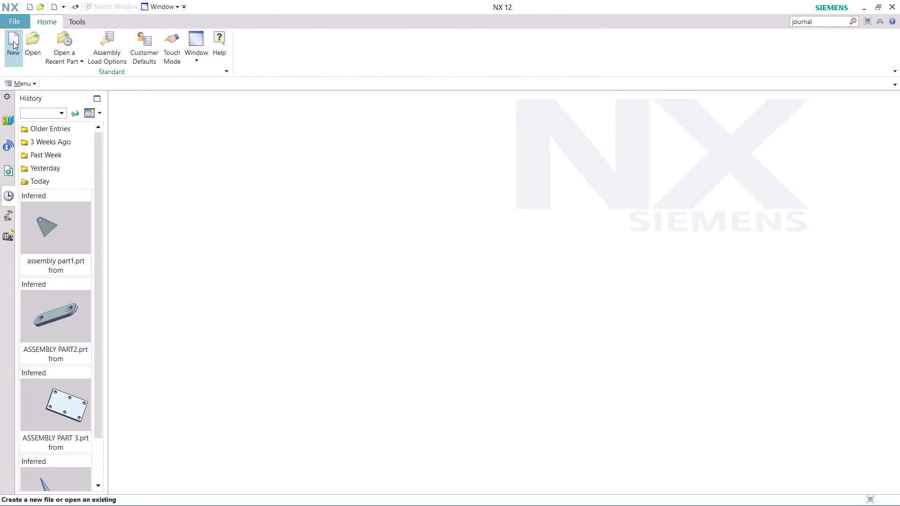
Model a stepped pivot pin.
Search Command Finder for 'journal', choose Record Journal and acknowledge the replay warning.
click(822, 19)
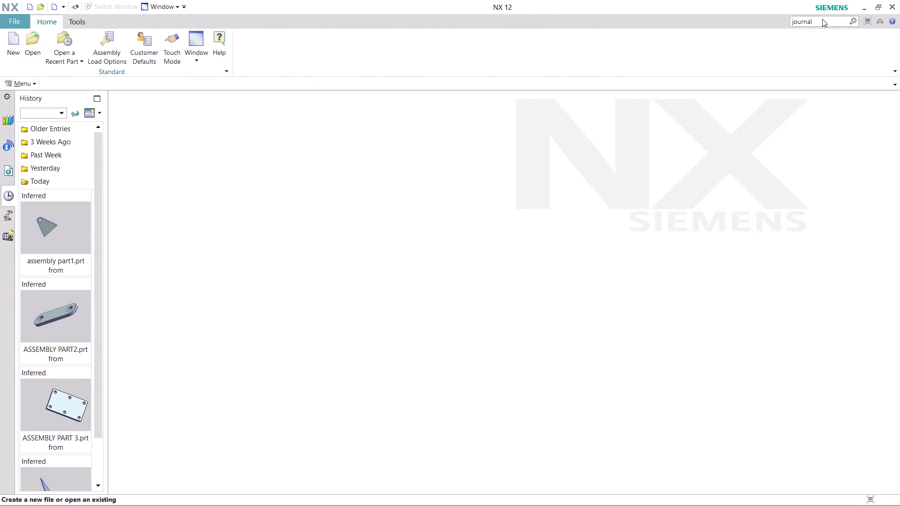
key(Return)
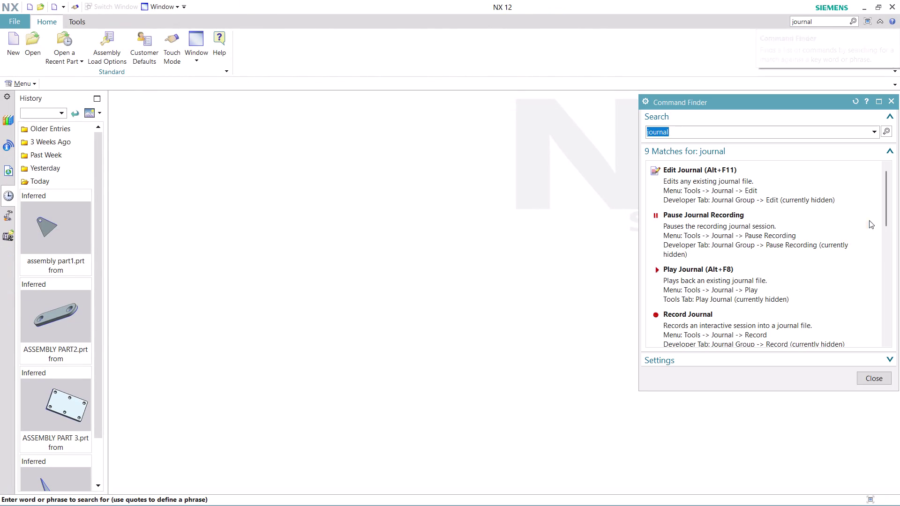
scroll(down, 3)
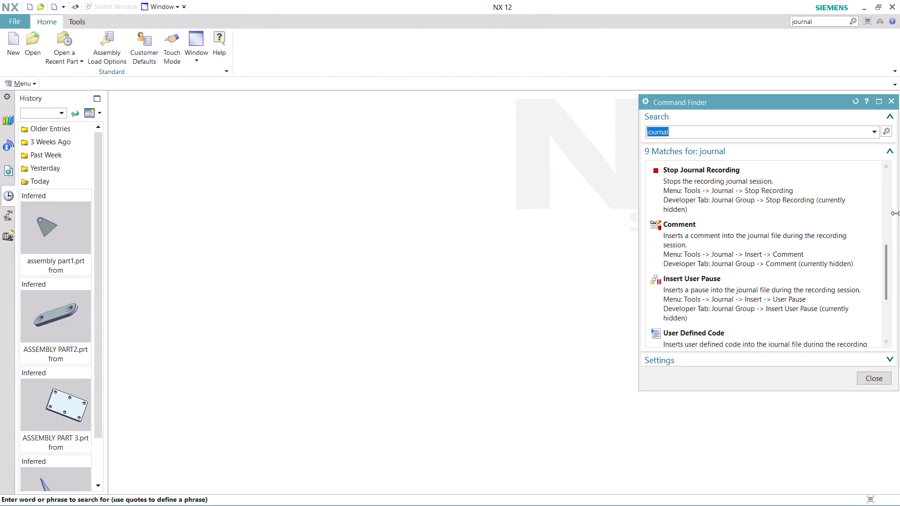
scroll(up, 3)
click(774, 200)
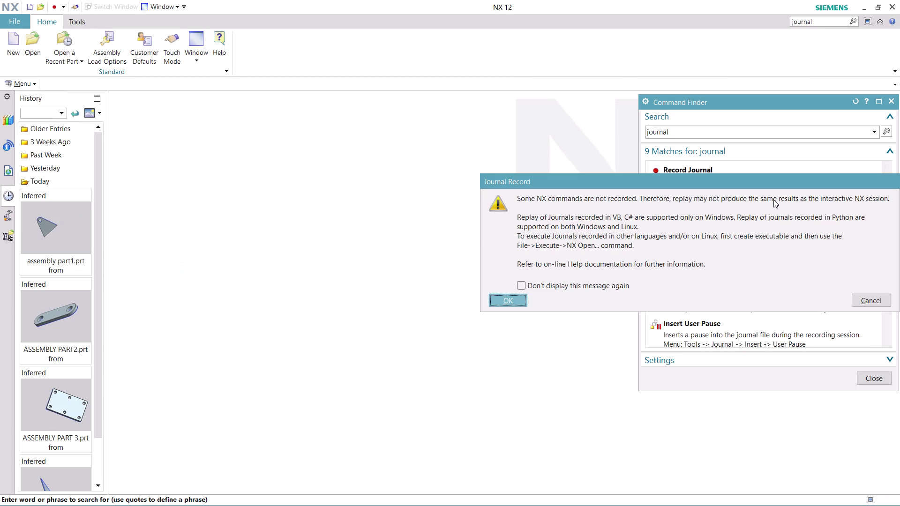
click(520, 297)
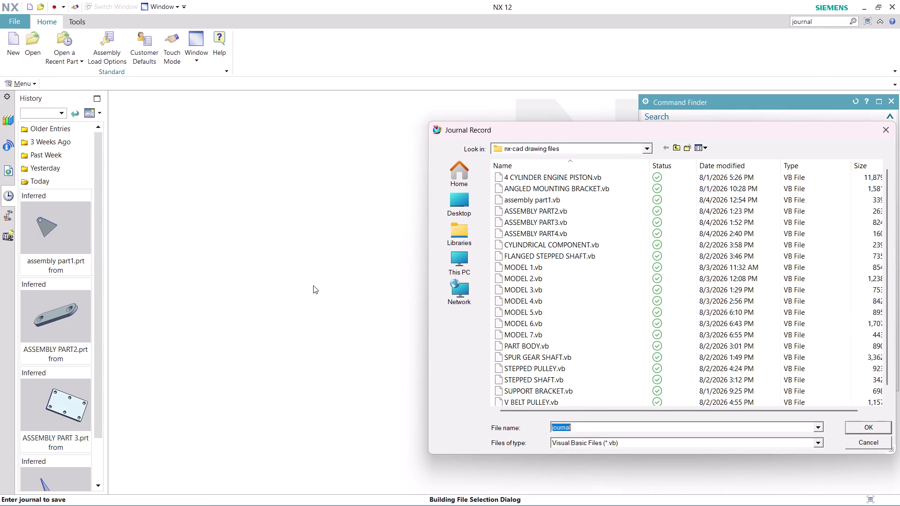
Name the journal ASSEMBLY PART 5, begin recording and dismiss Command Finder.
text(ASS)
text(E)
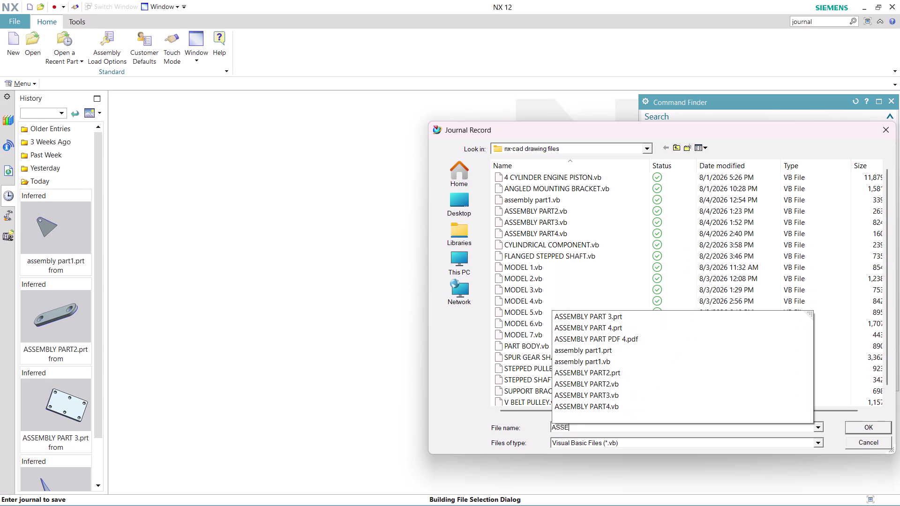
text(MBLY)
key(space)
text(PART)
key(space)
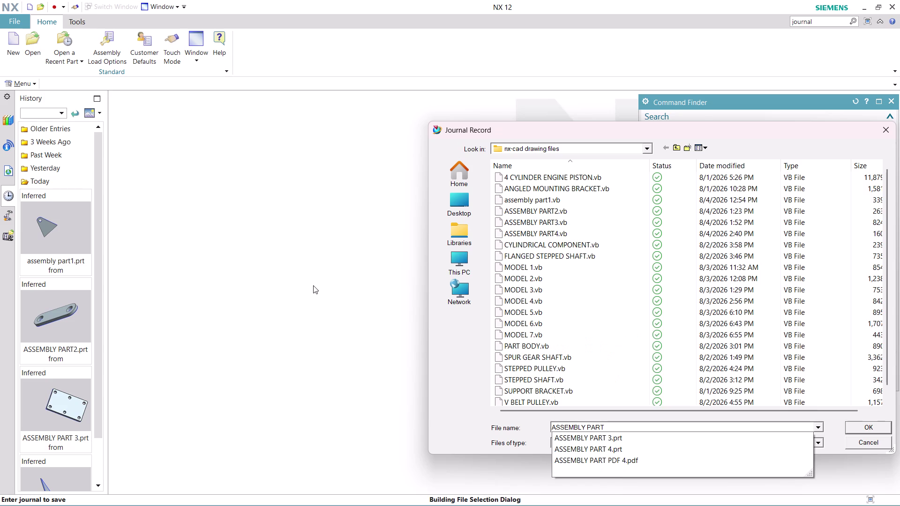
key(5)
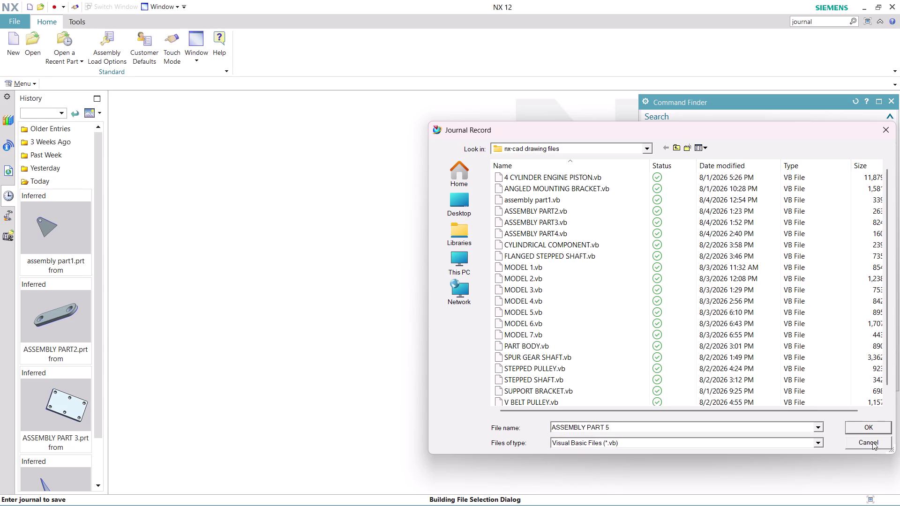
click(869, 428)
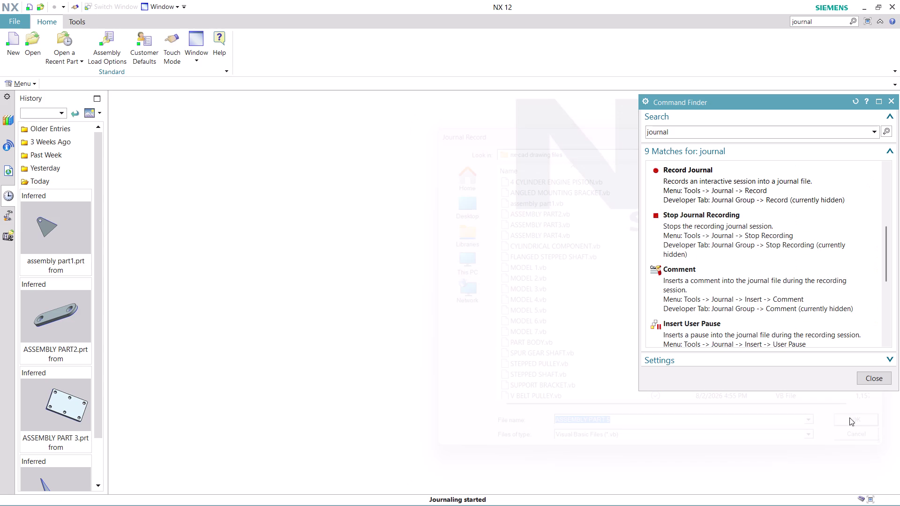
click(876, 375)
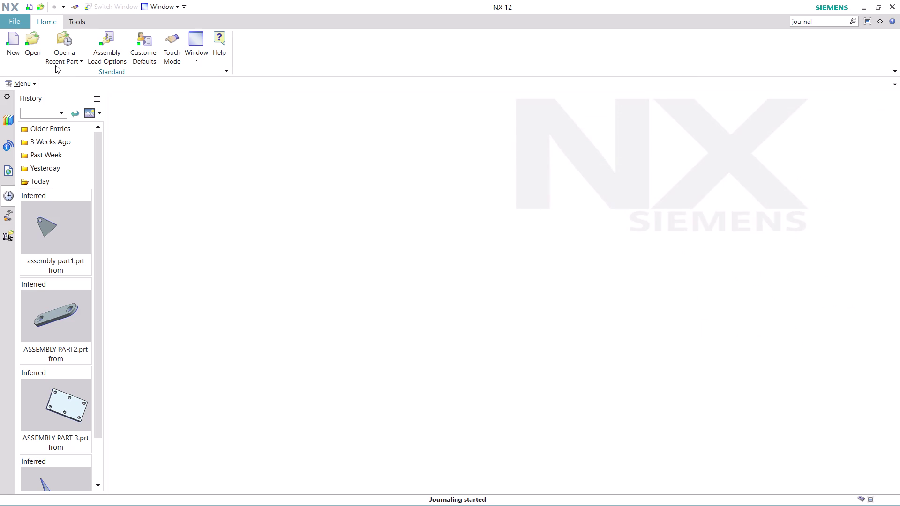
Create a Model-template part and place a sketch on the XY datum plane, origin 0,0,0.
click(6, 52)
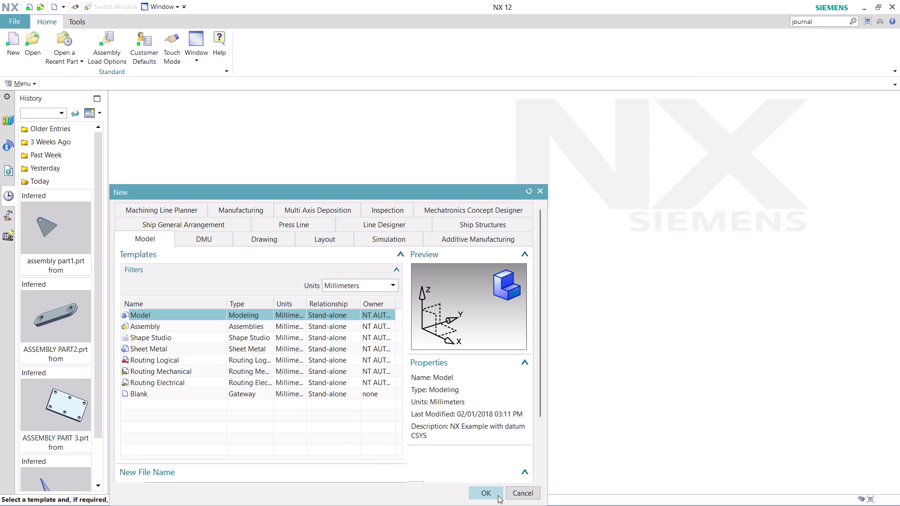
click(491, 494)
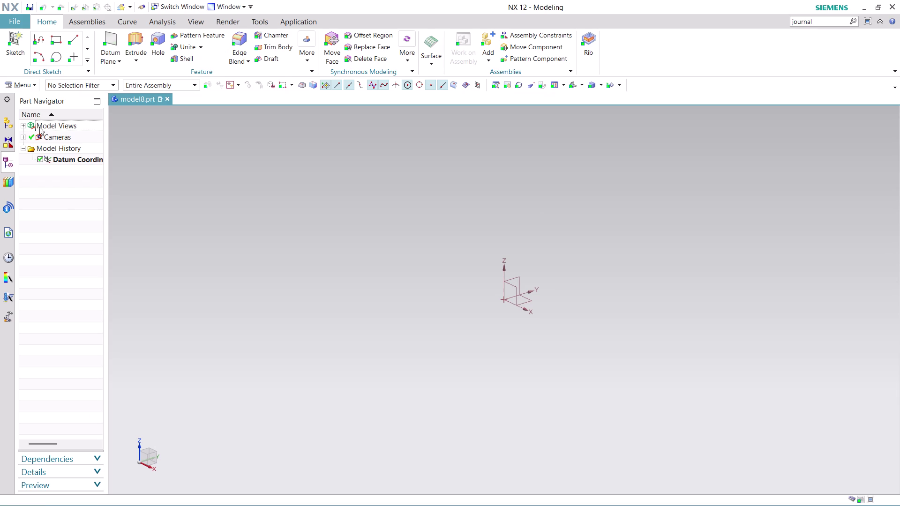
click(22, 82)
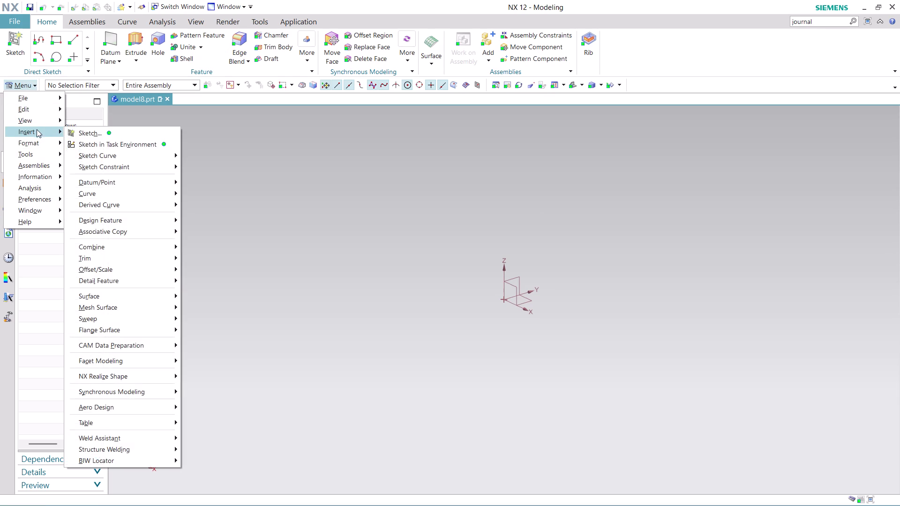
click(111, 145)
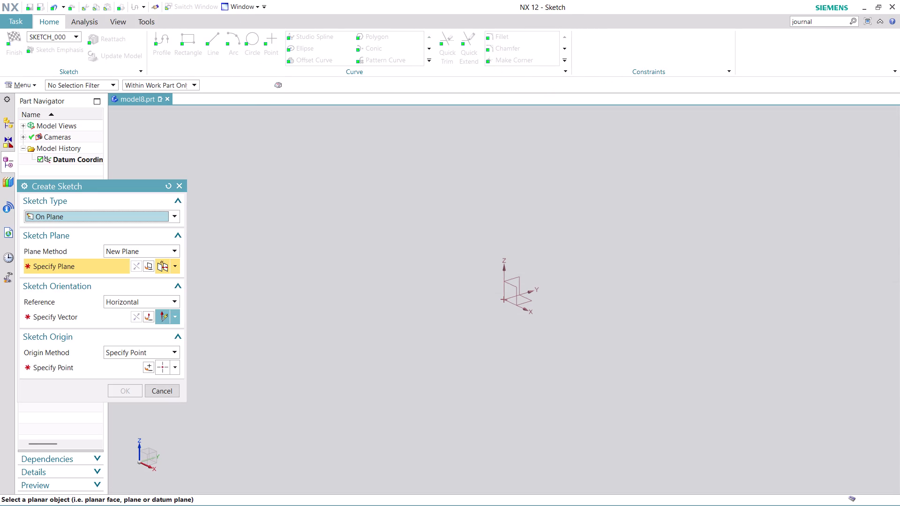
click(530, 300)
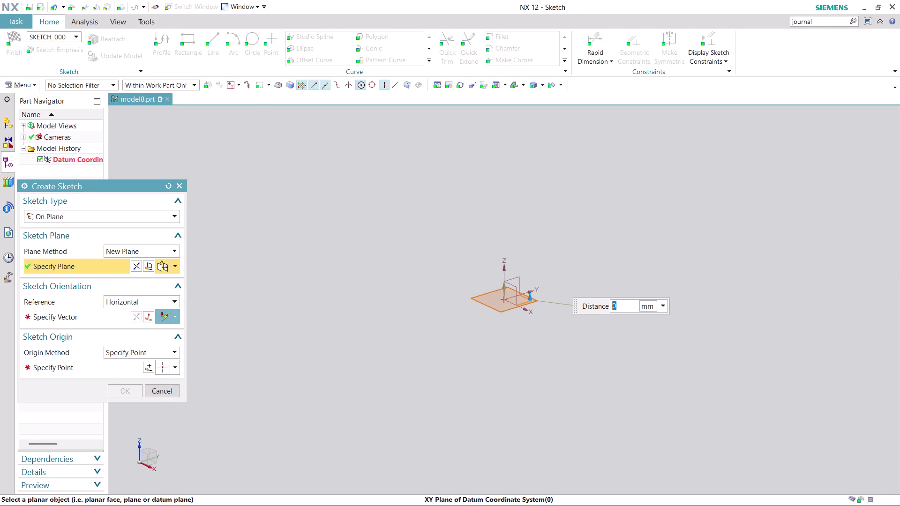
click(59, 316)
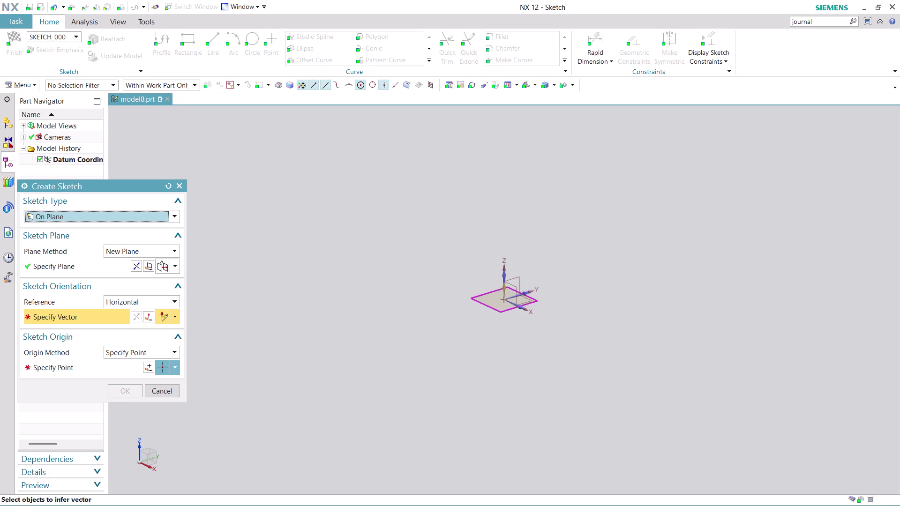
click(525, 293)
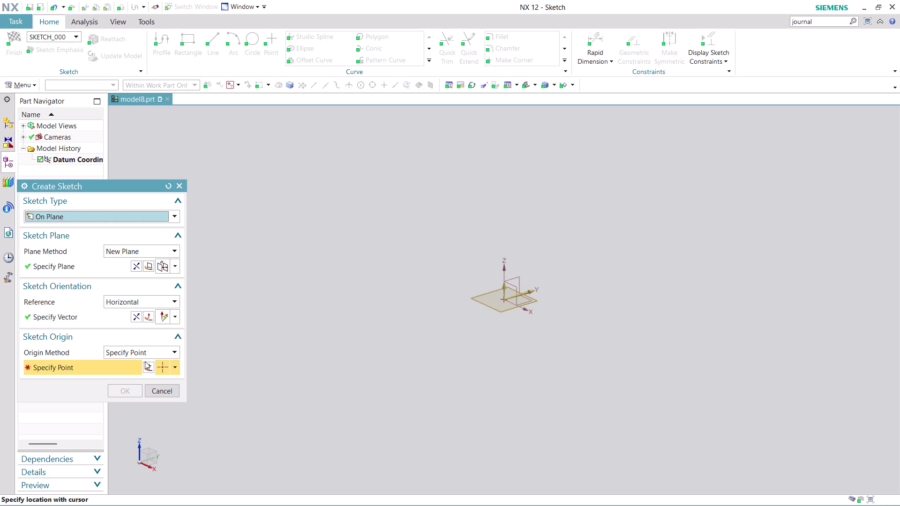
click(148, 366)
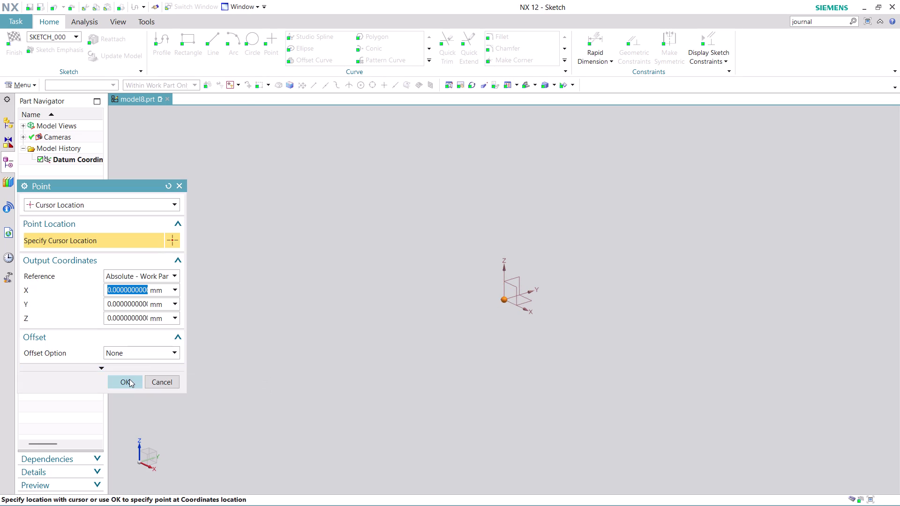
click(130, 380)
click(132, 391)
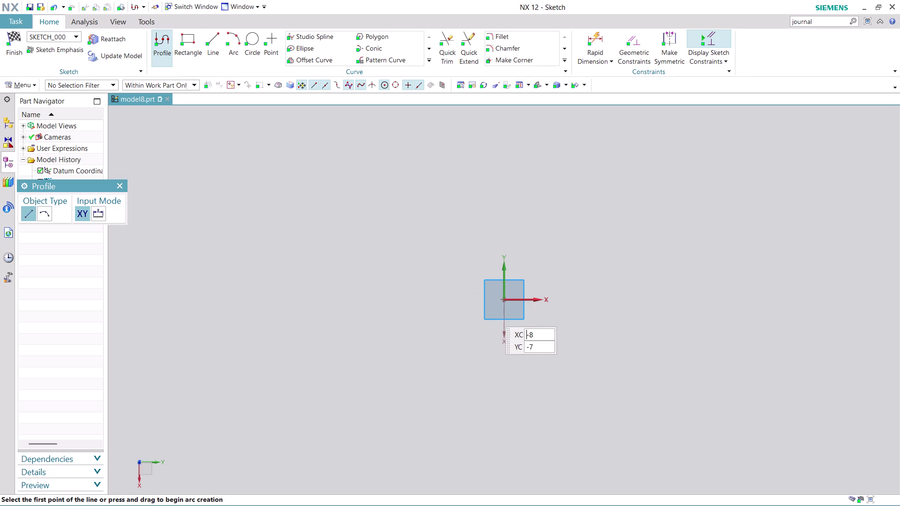
Draw a 97 mm vertical line upward from the sketch origin.
click(503, 301)
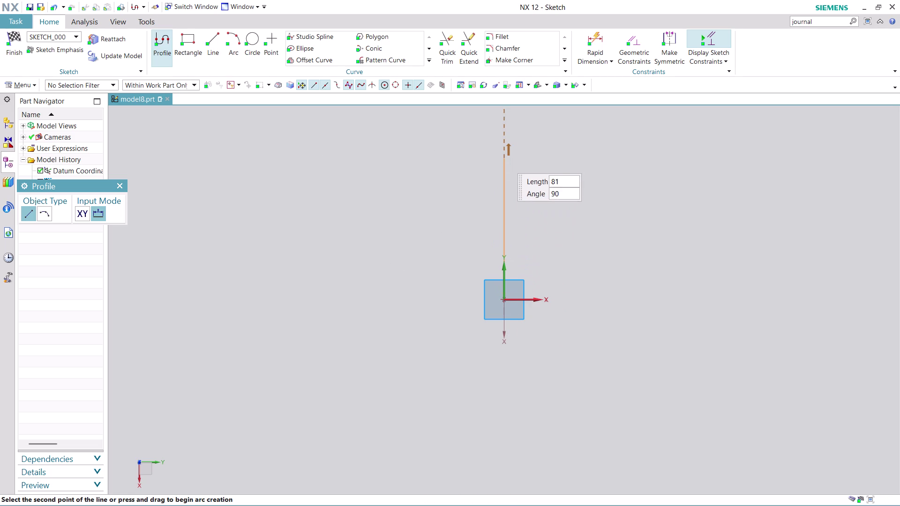
click(502, 131)
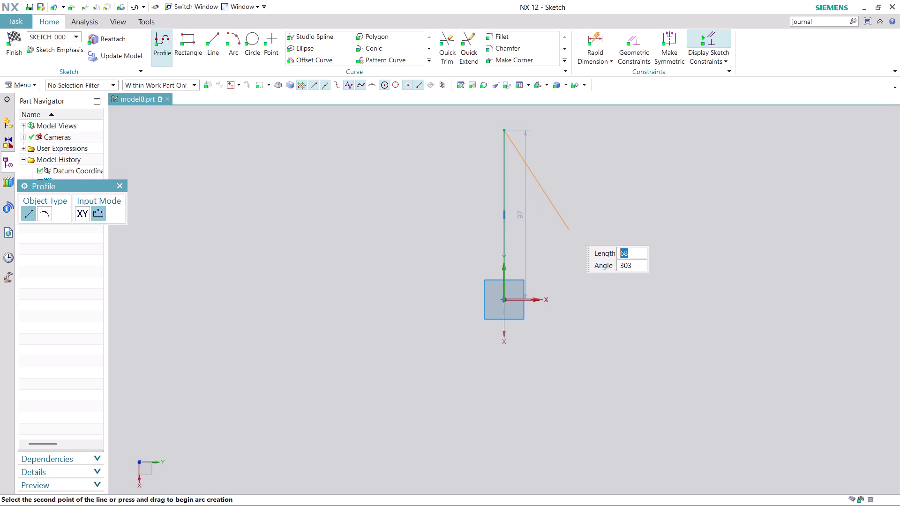
key(Escape)
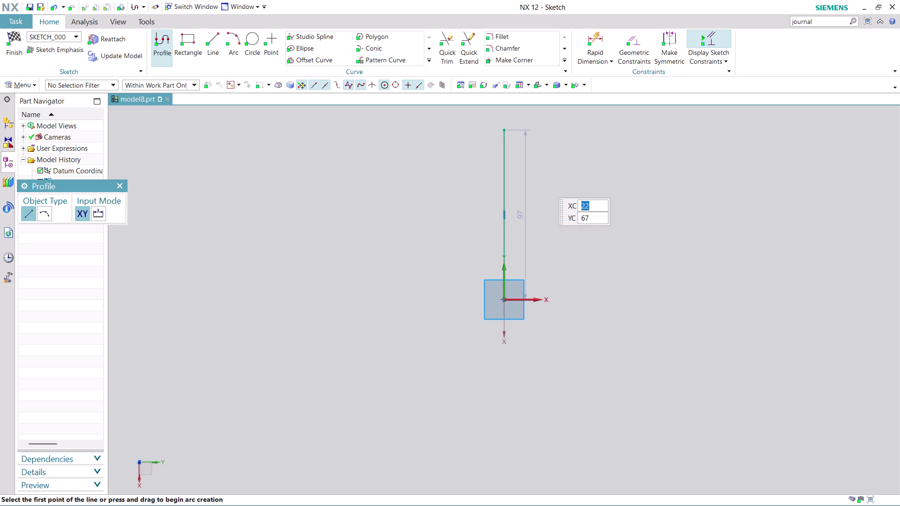
scroll(up, 3)
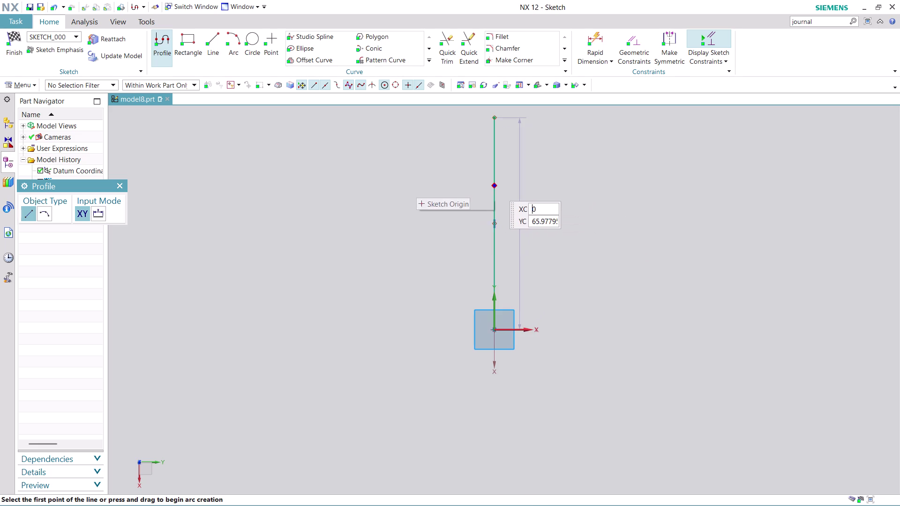
key(Escape)
key(Escape)
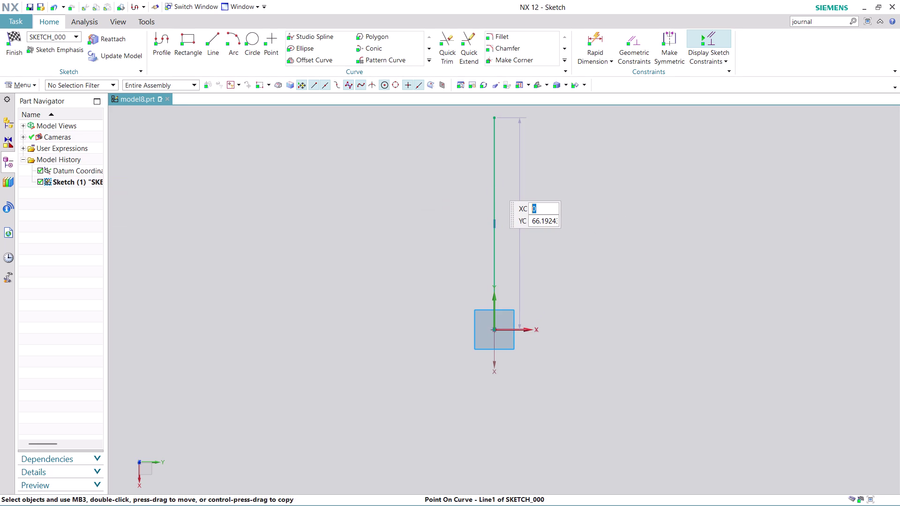
Convert the vertical line into a reference centerline.
click(494, 185)
right_click(494, 185)
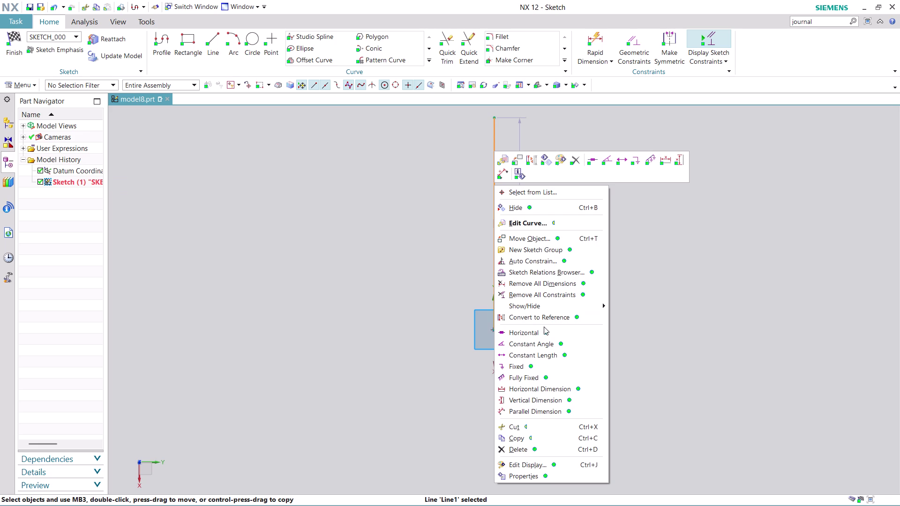
click(544, 314)
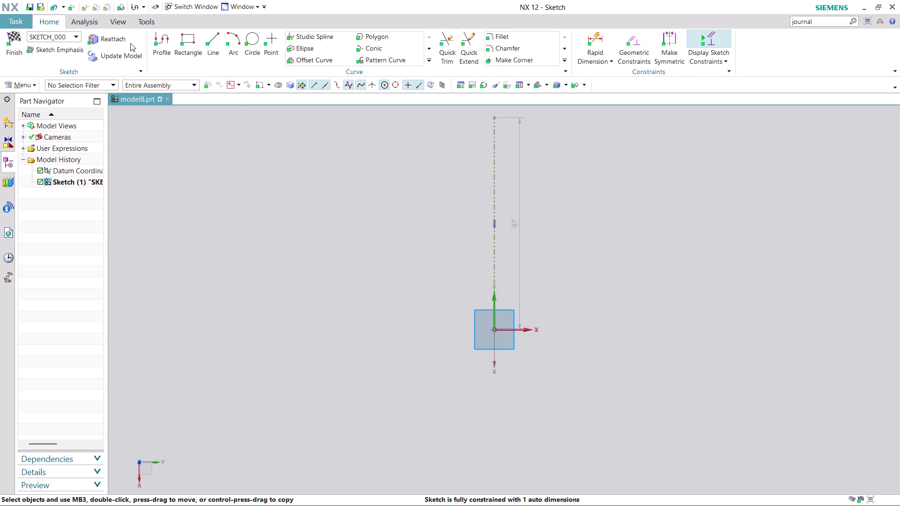
click(160, 42)
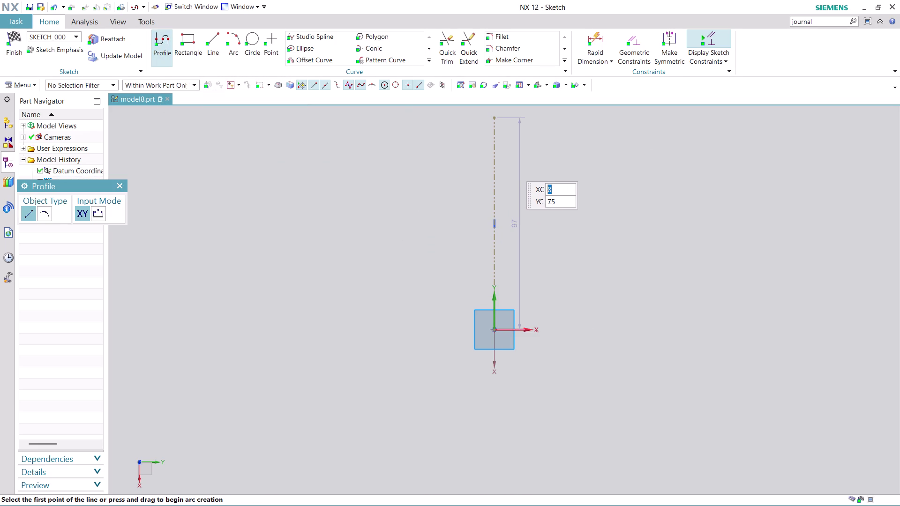
Draw the closed flange outline: 29 mm top edge, angled tip, 39.7 mm and 12.9 mm edges.
click(511, 166)
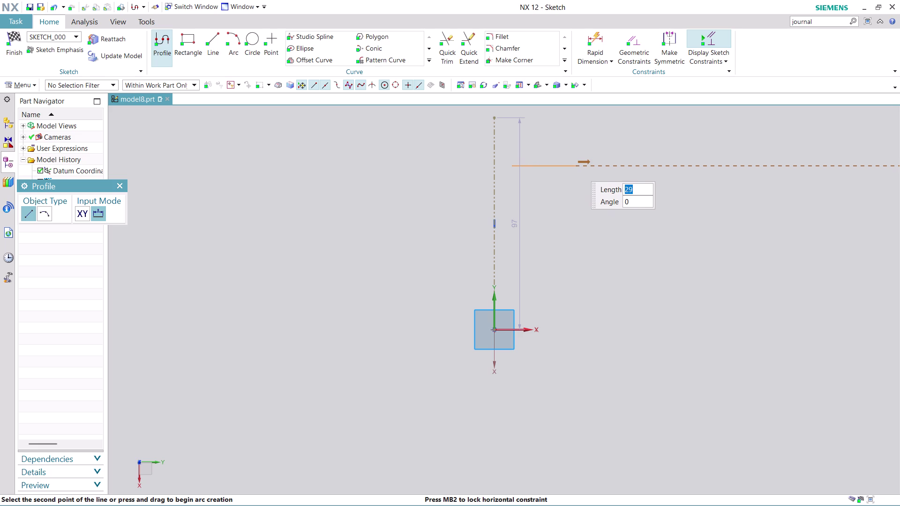
click(576, 166)
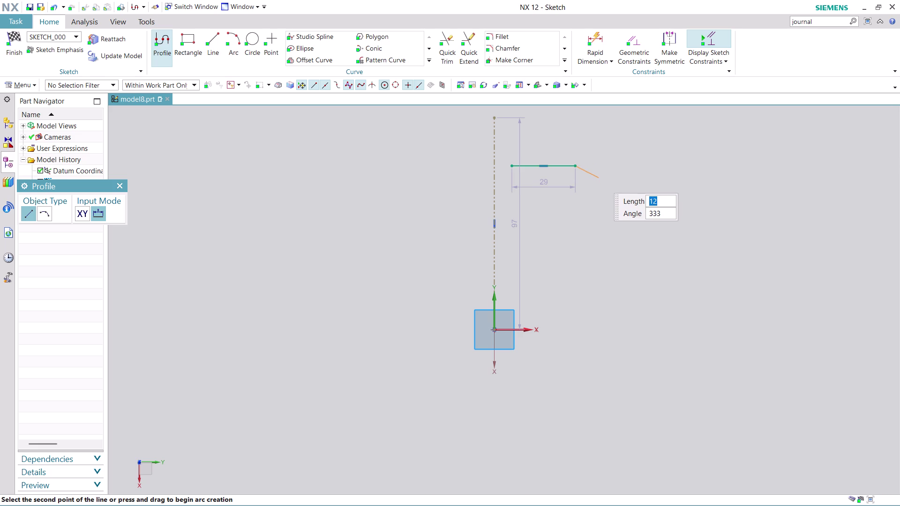
click(599, 178)
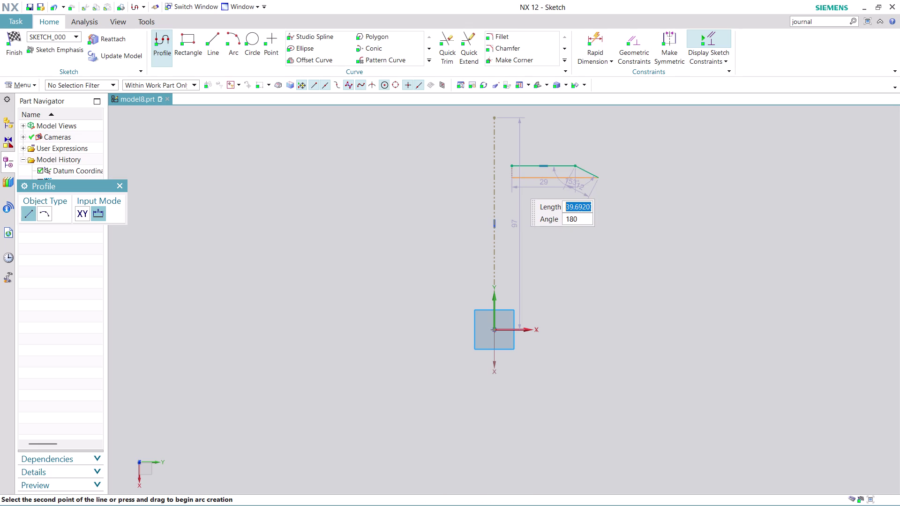
click(515, 183)
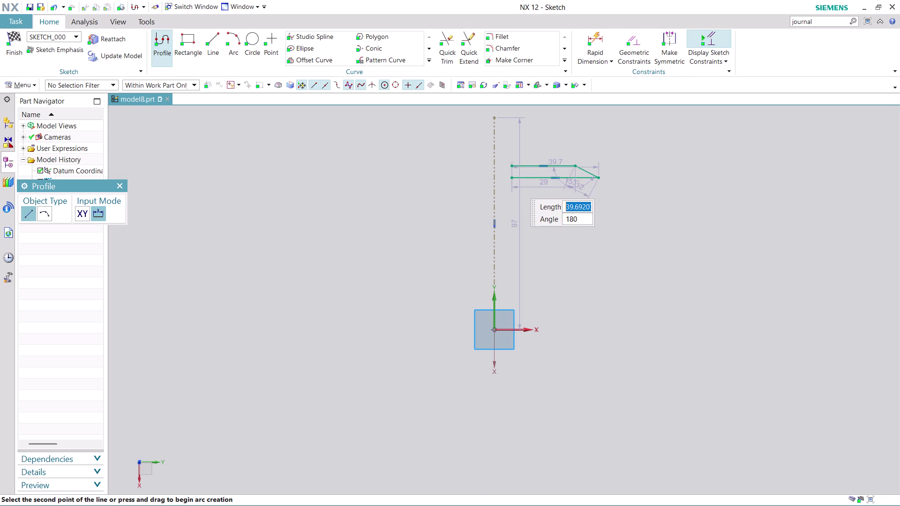
click(516, 207)
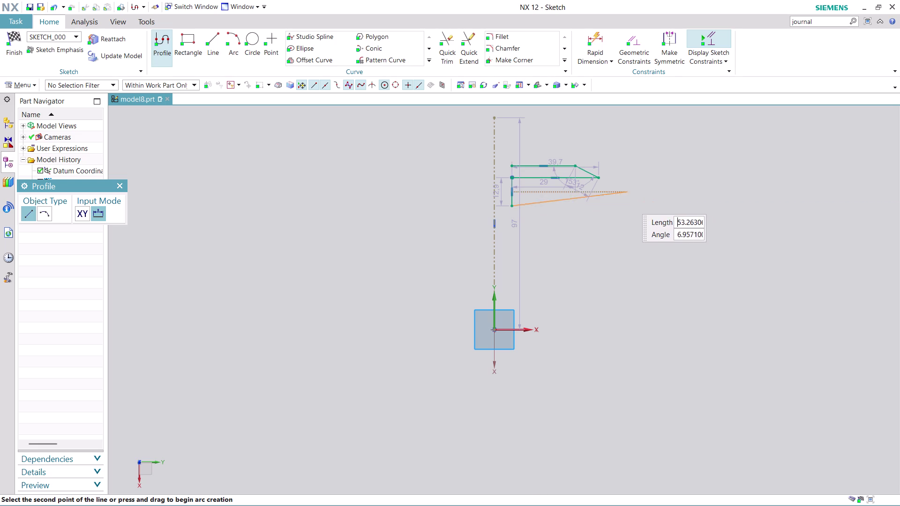
click(600, 202)
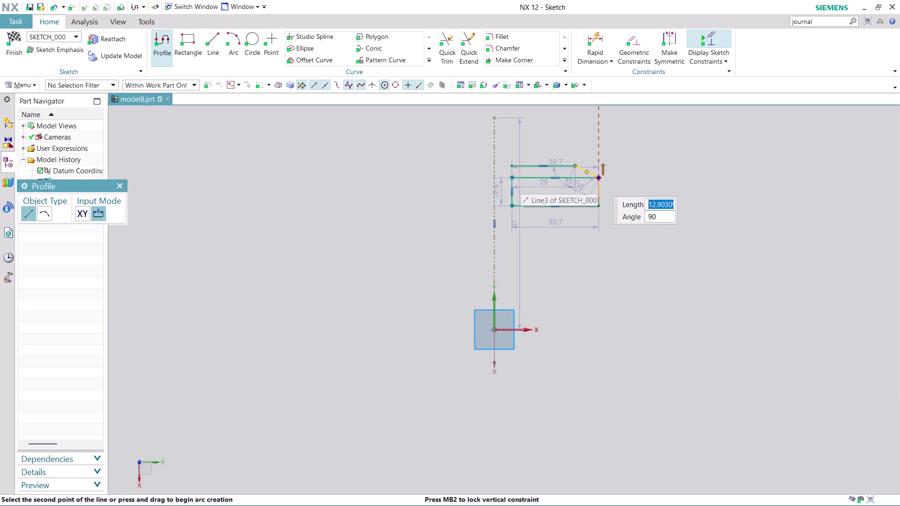
click(598, 181)
click(655, 193)
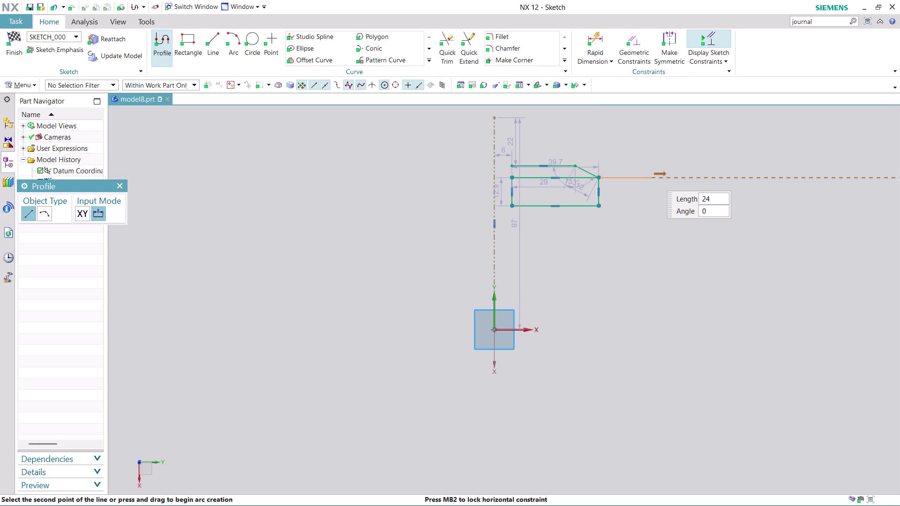
key(Escape)
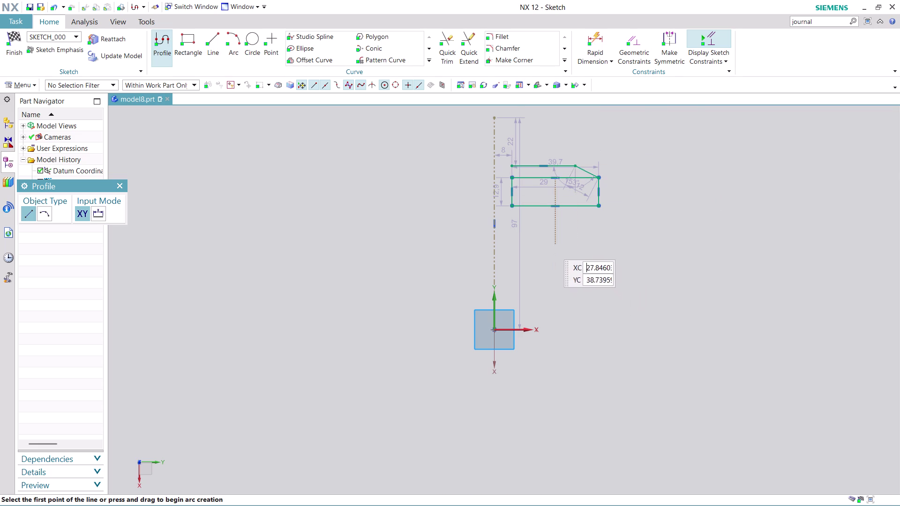
Draw the lower shaft lines: drop below the flange, 26.3 step, 10.9 drop, 19.8 base, slanted join.
scroll(up, 3)
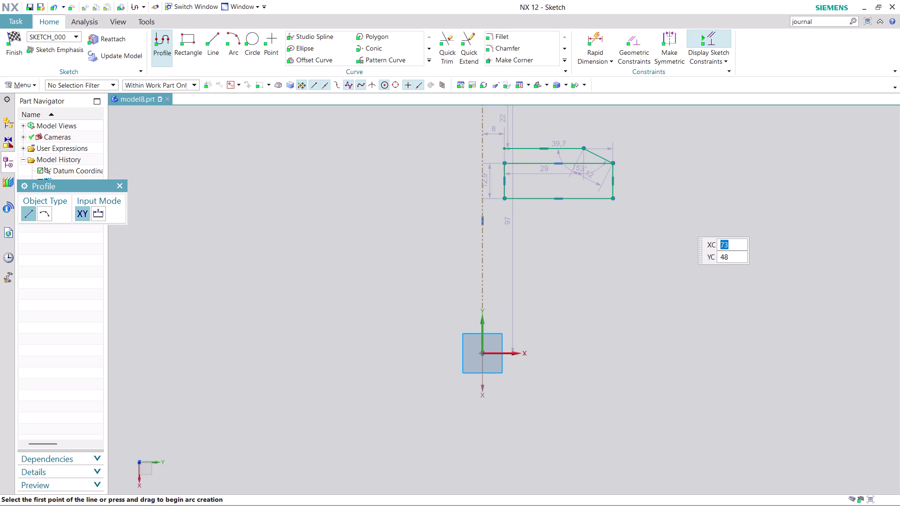
click(576, 198)
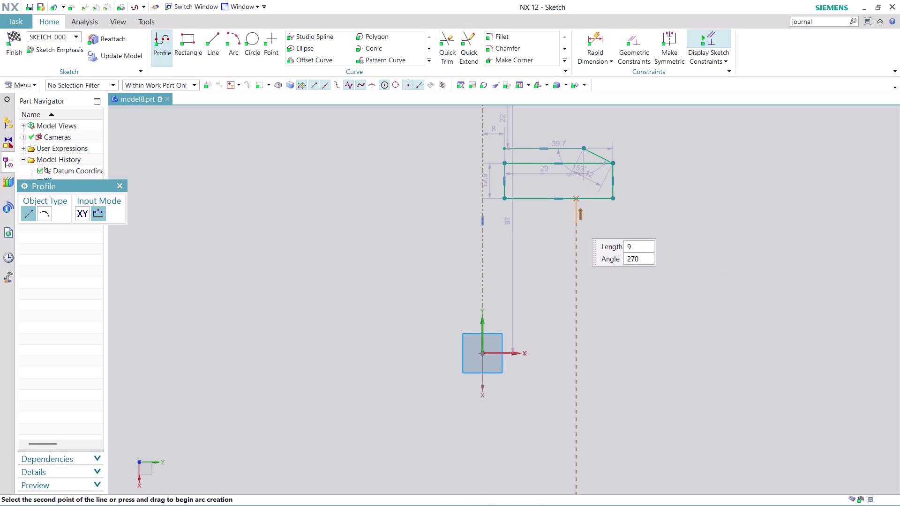
click(578, 289)
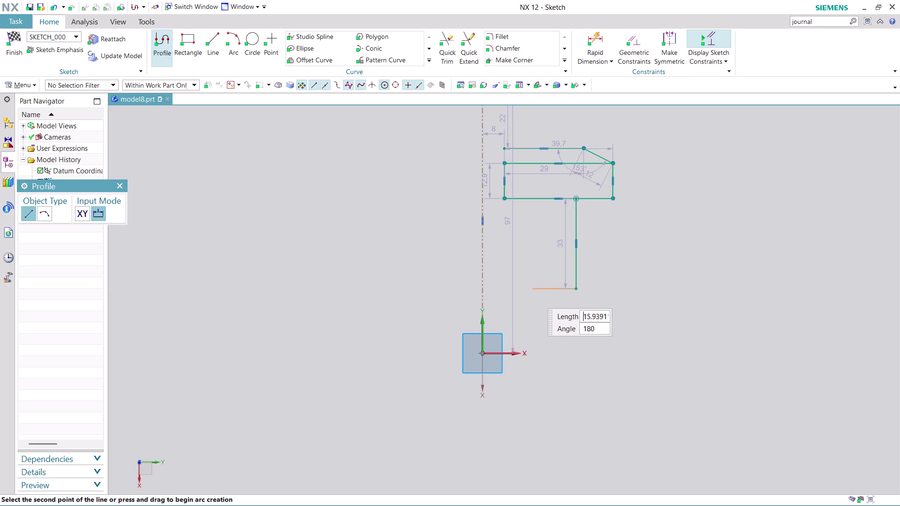
click(503, 295)
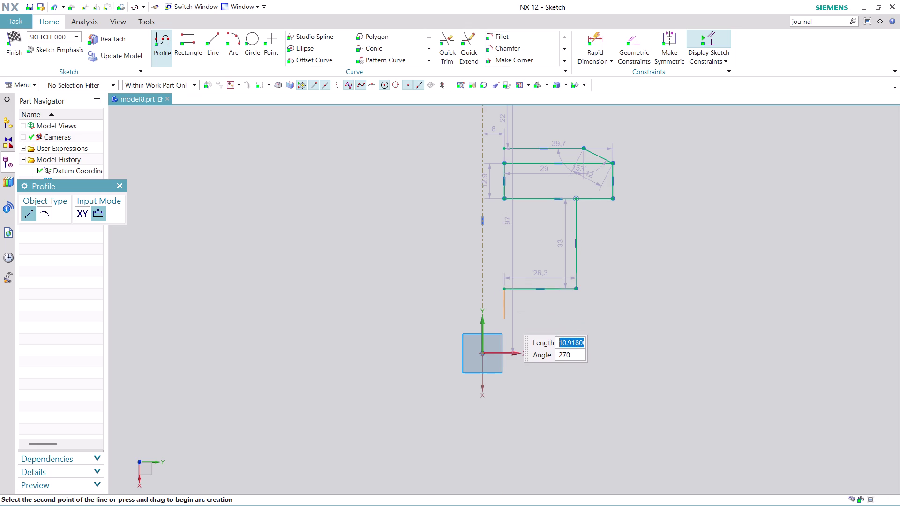
click(508, 319)
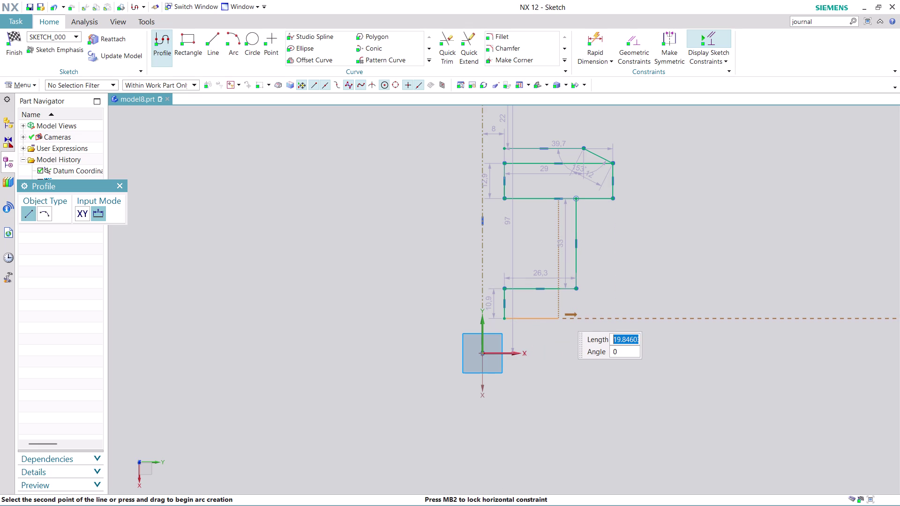
click(562, 316)
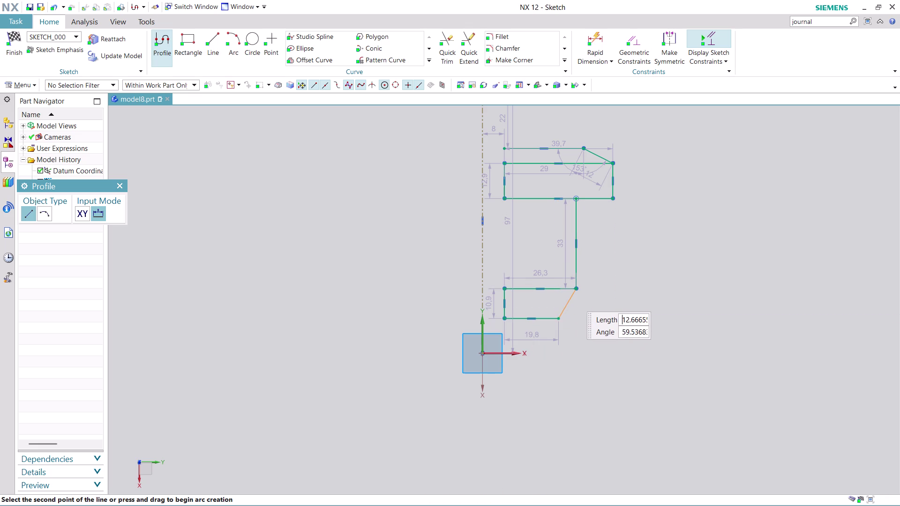
click(576, 290)
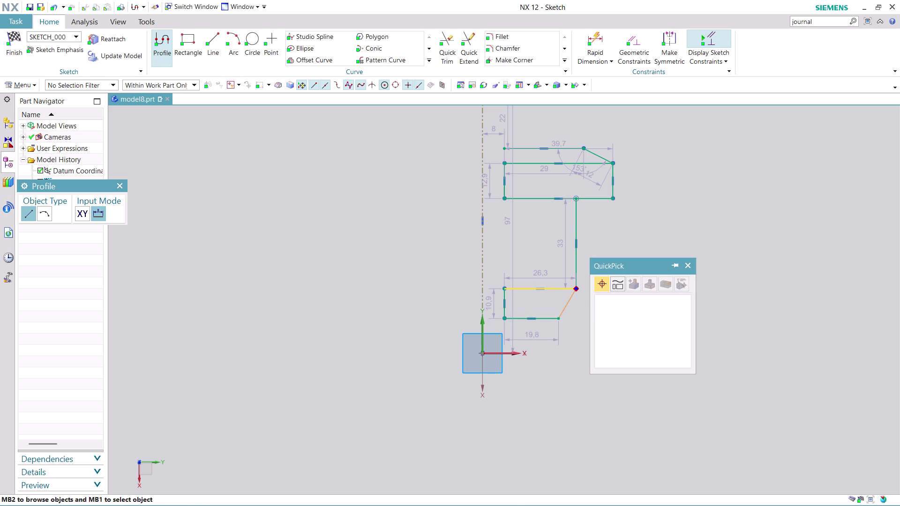
click(662, 300)
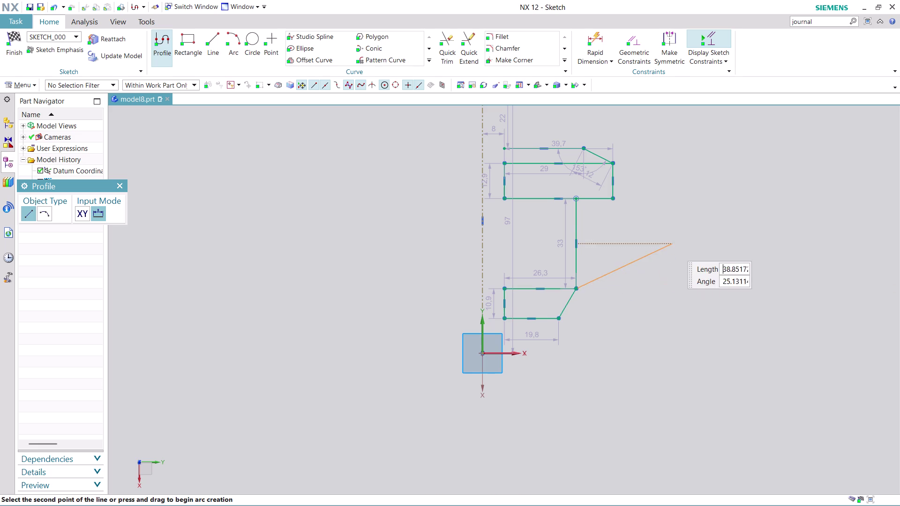
key(Escape)
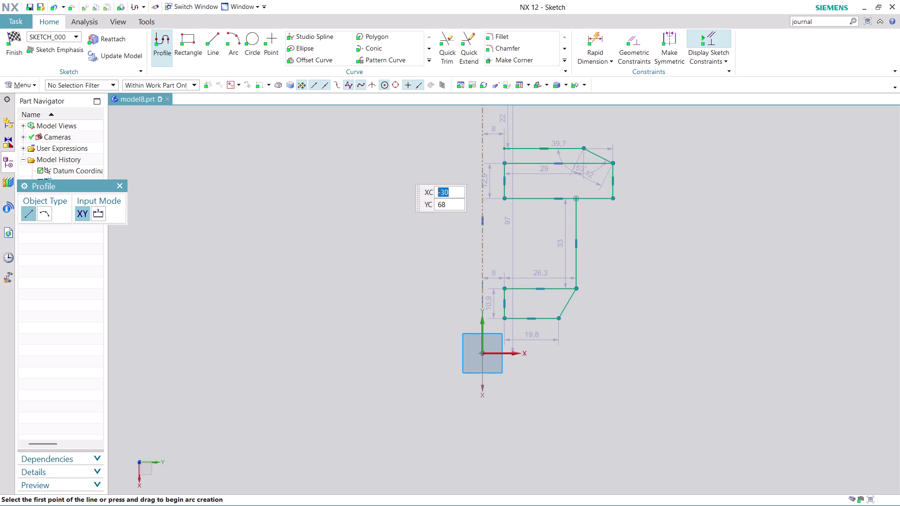
Add a line starting at the step's inner corner.
scroll(up, 3)
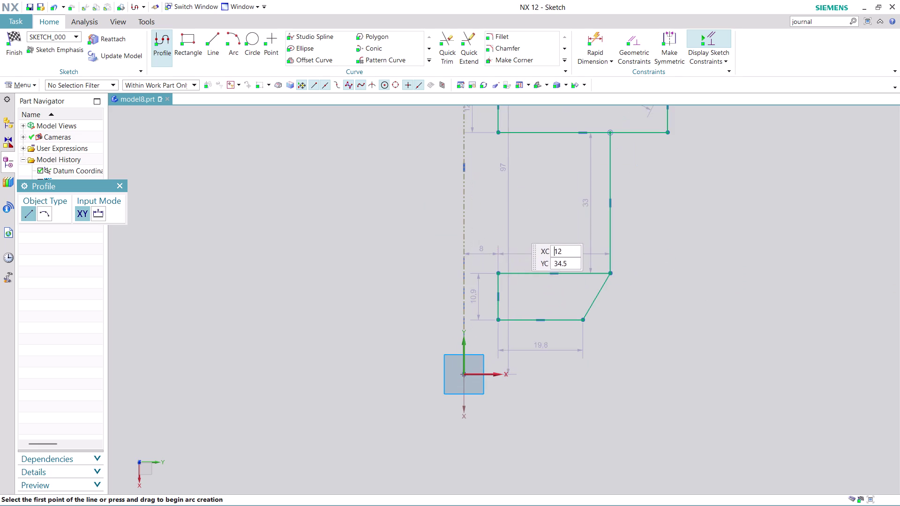
scroll(down, 3)
scroll(down, 3)
scroll(up, 3)
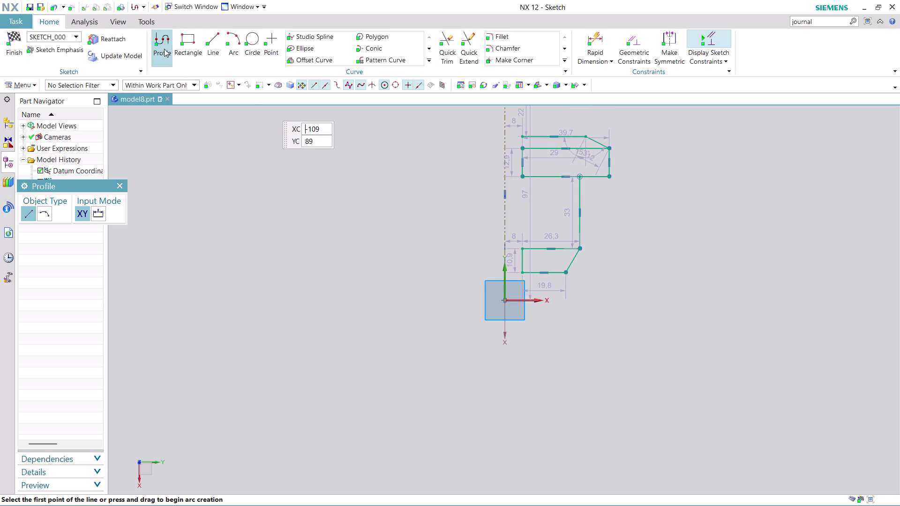
click(521, 178)
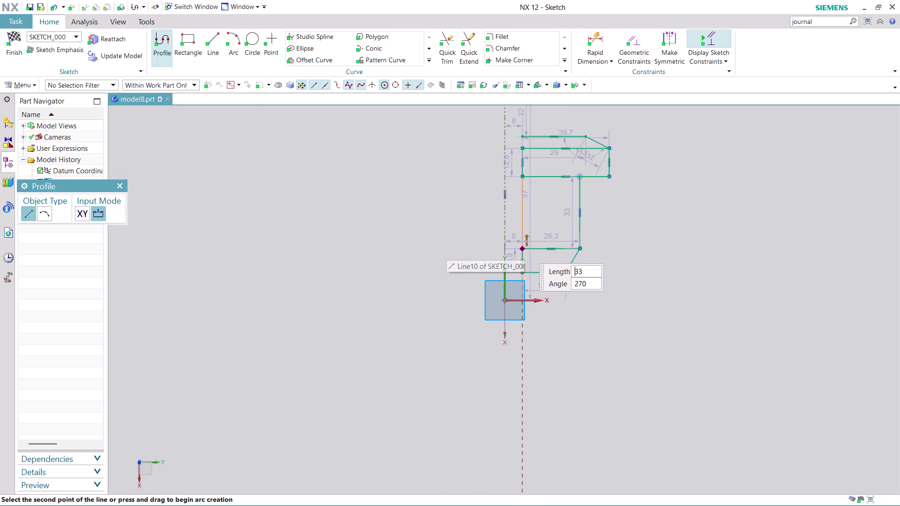
click(524, 248)
key(Escape)
Draw the left edge up to join the flange, then exit line drawing.
scroll(down, 3)
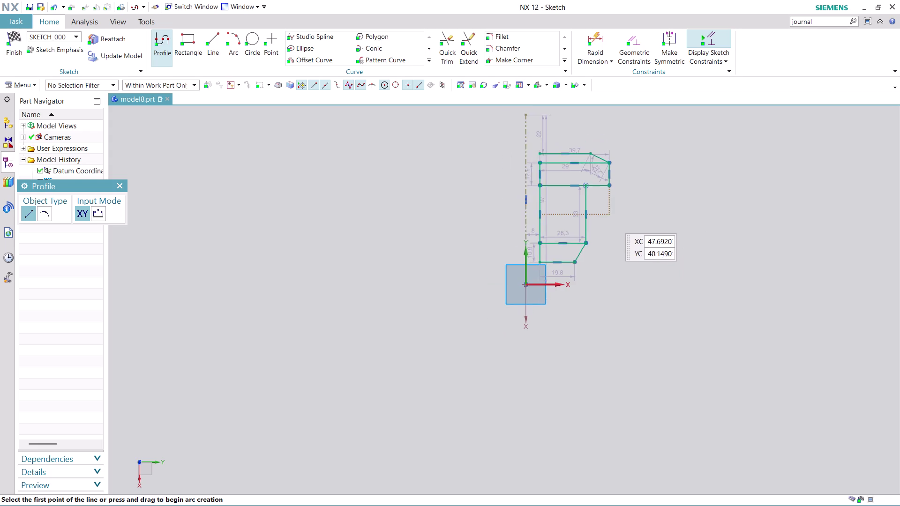
scroll(down, 3)
scroll(up, 3)
click(482, 170)
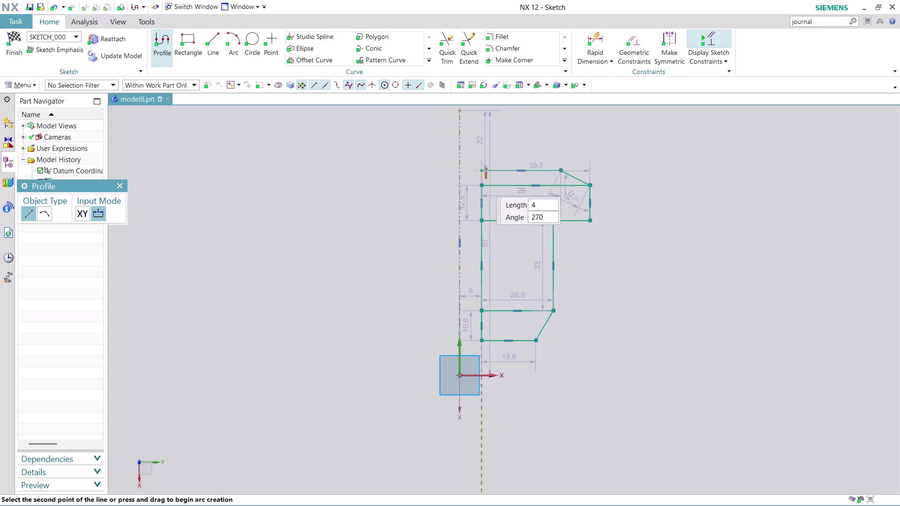
click(481, 186)
key(Escape)
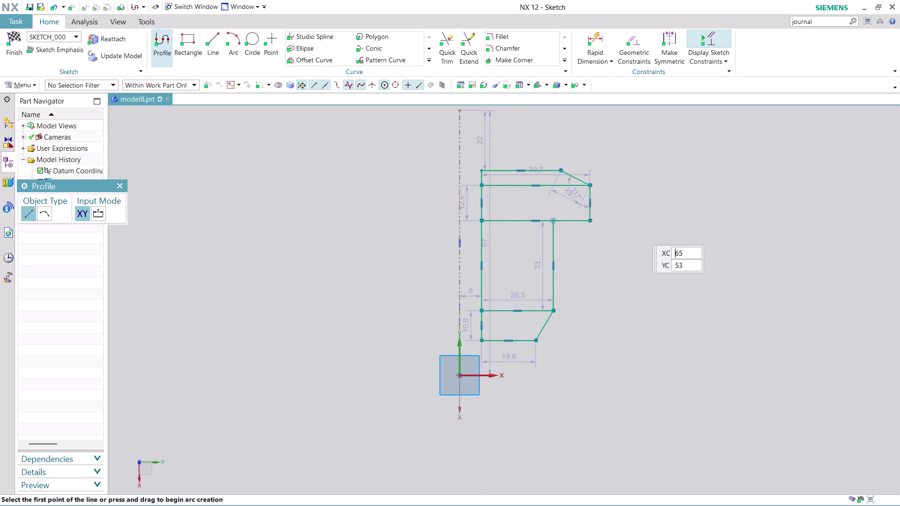
scroll(up, 3)
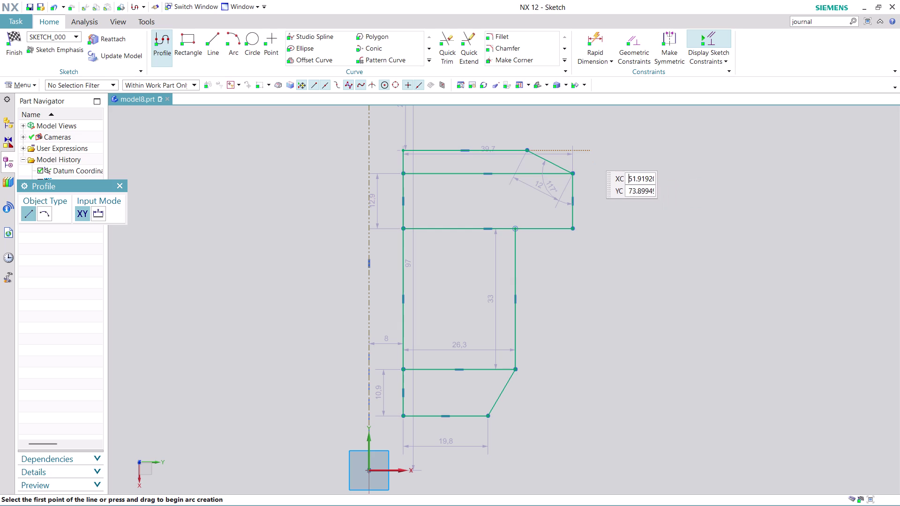
key(Escape)
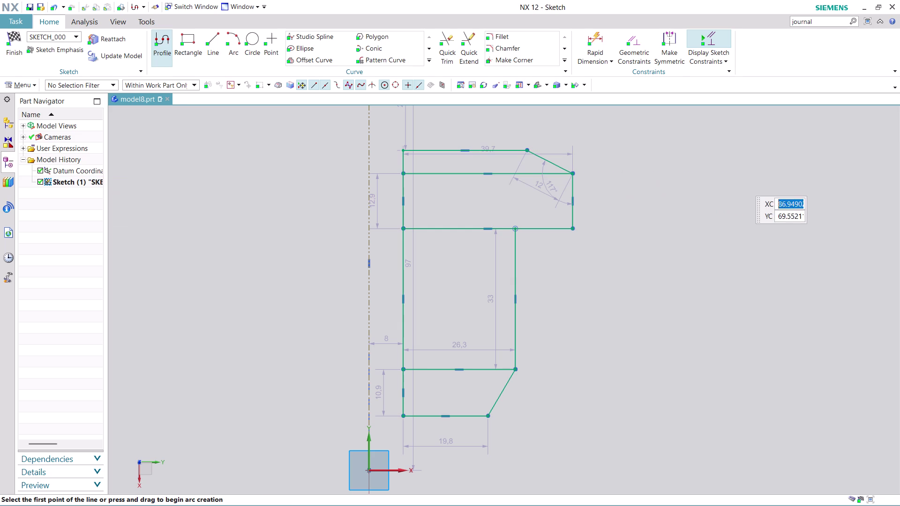
key(Escape)
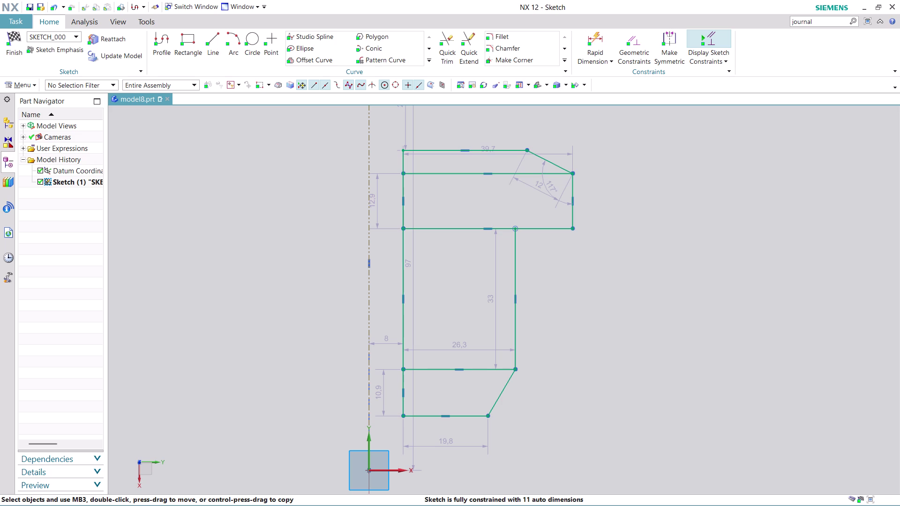
click(597, 39)
click(434, 152)
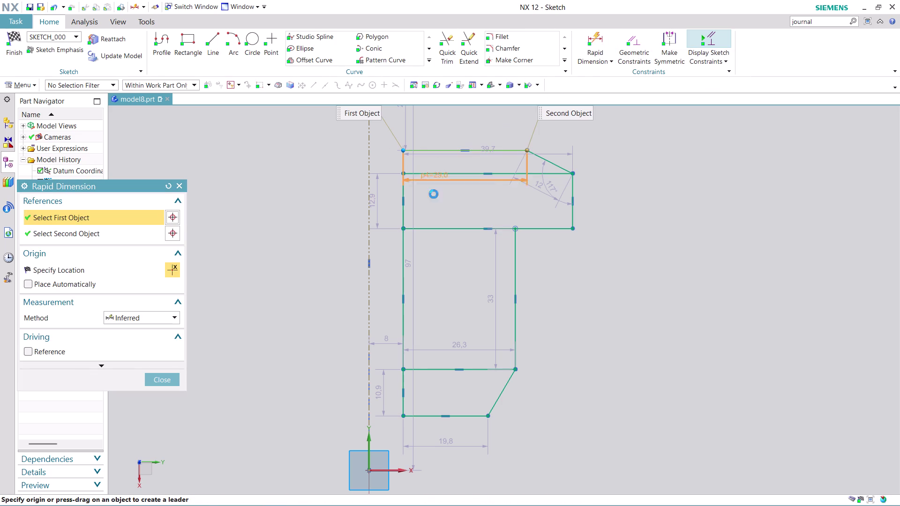
click(468, 418)
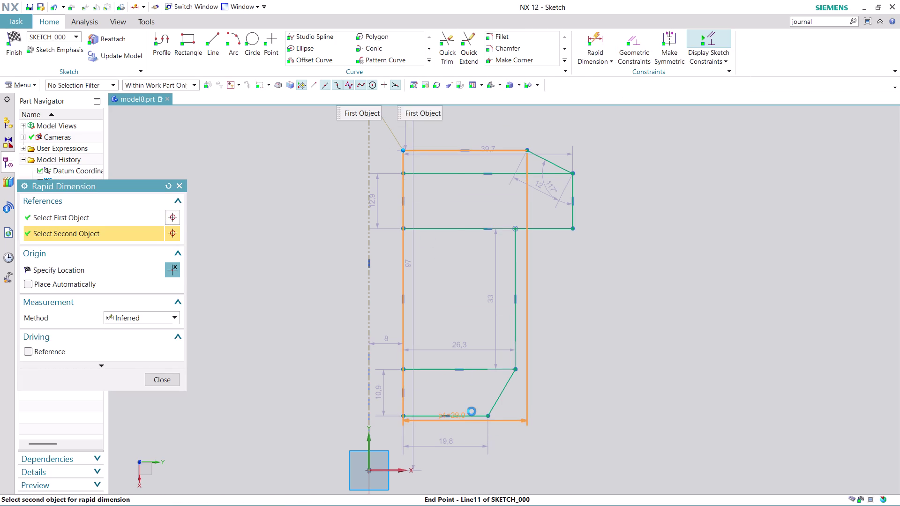
click(672, 313)
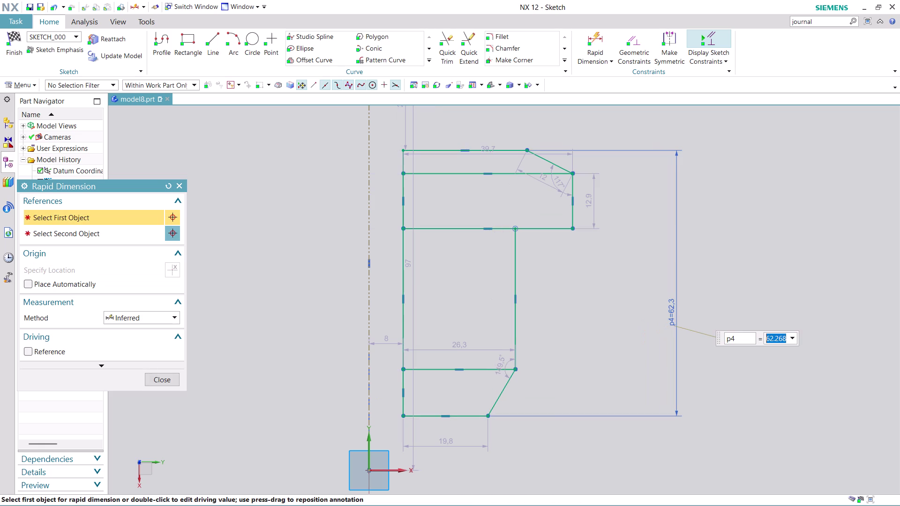
text(120)
key(Return)
scroll(down, 3)
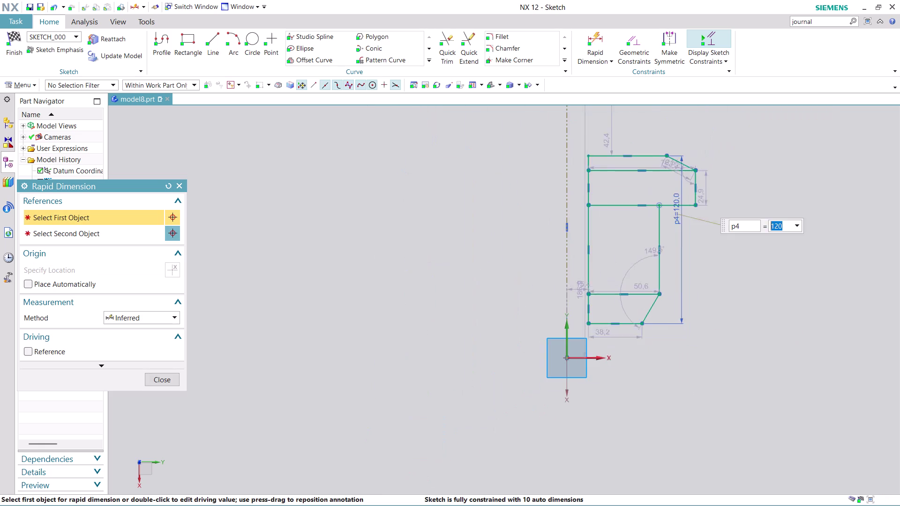
scroll(down, 3)
scroll(up, 3)
scroll(up, 3)
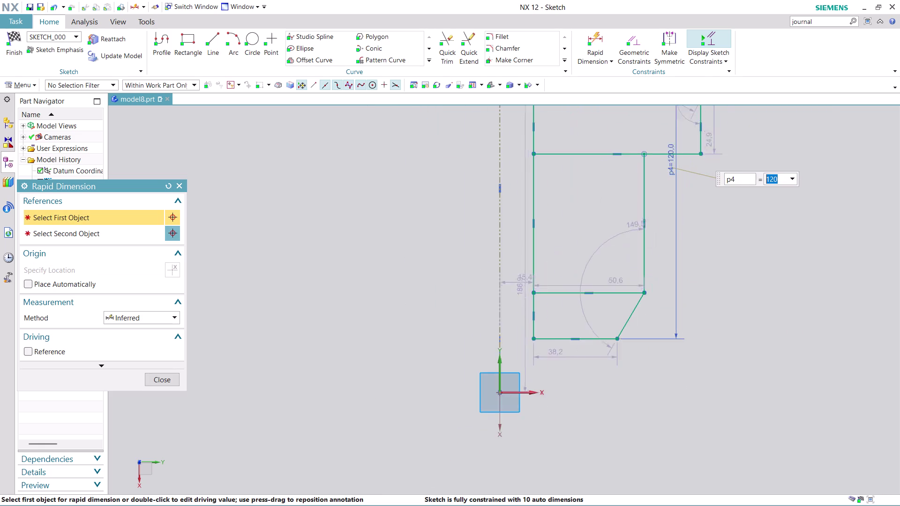
scroll(up, 3)
scroll(down, 3)
scroll(down, 3)
scroll(up, 3)
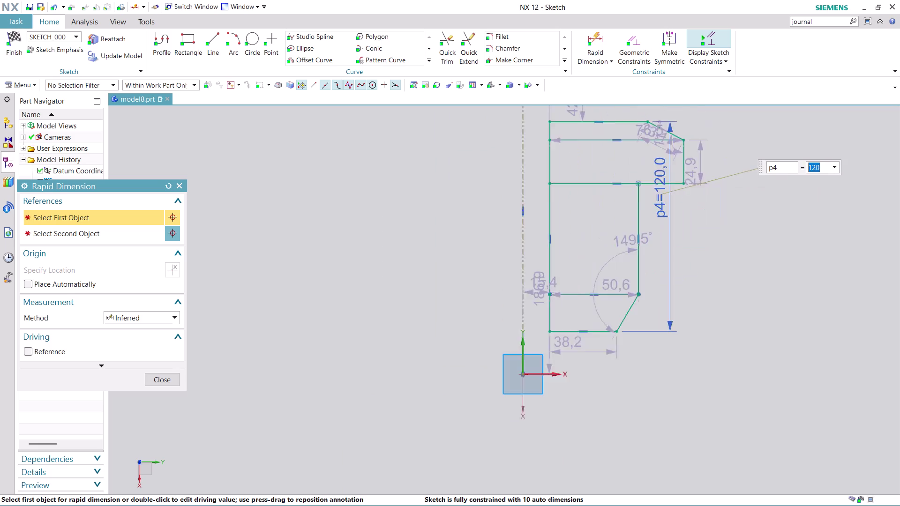
scroll(up, 3)
scroll(up, 3)
scroll(down, 3)
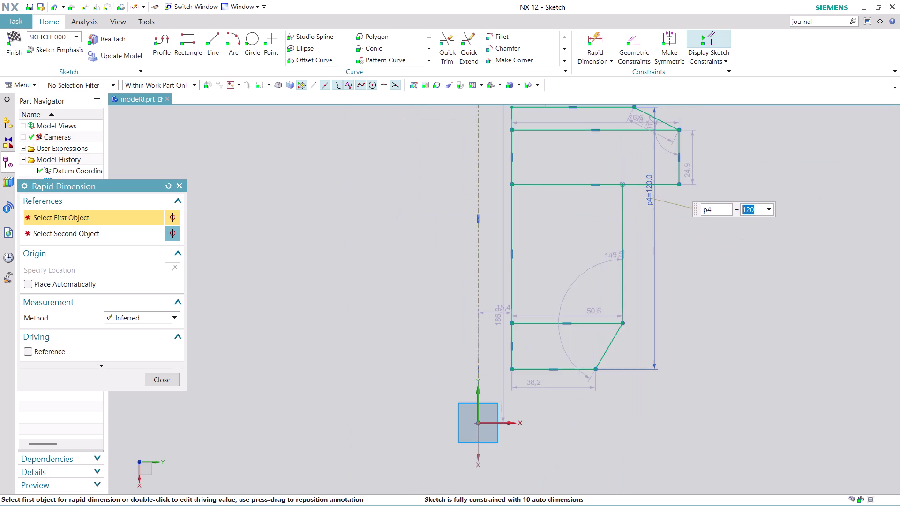
scroll(down, 3)
scroll(up, 3)
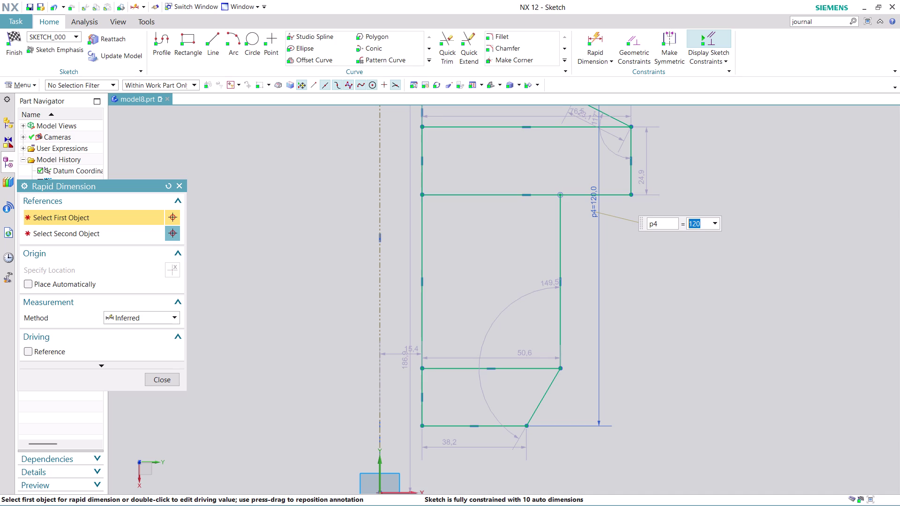
key(Escape)
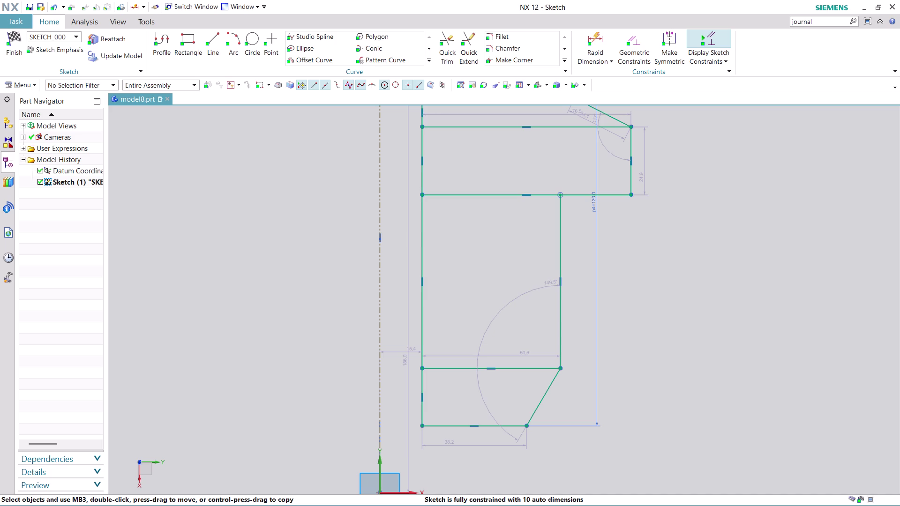
Accept p4 = 120 mm on the long vertical edge and close Rapid Dimension.
scroll(down, 3)
scroll(up, 3)
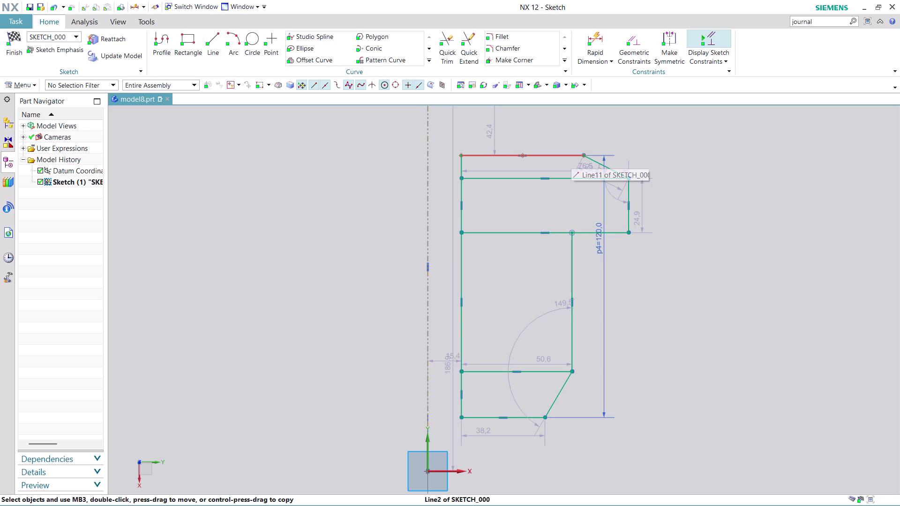
click(596, 37)
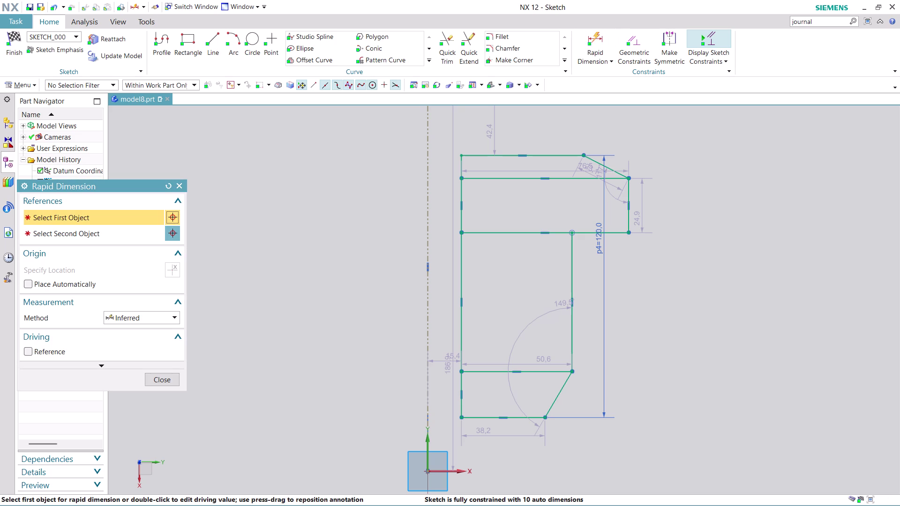
Dimension the gap between the two top horizontal lines as 10.
click(567, 153)
click(570, 175)
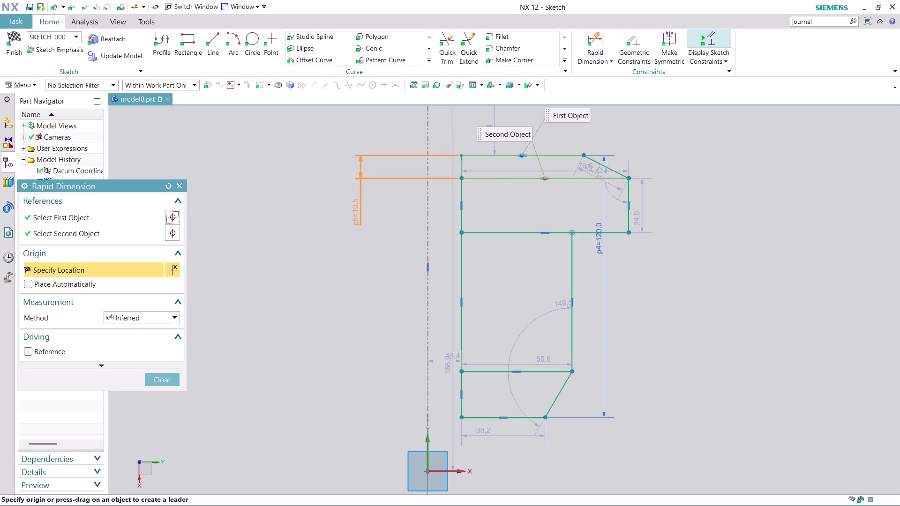
click(356, 212)
text(1)
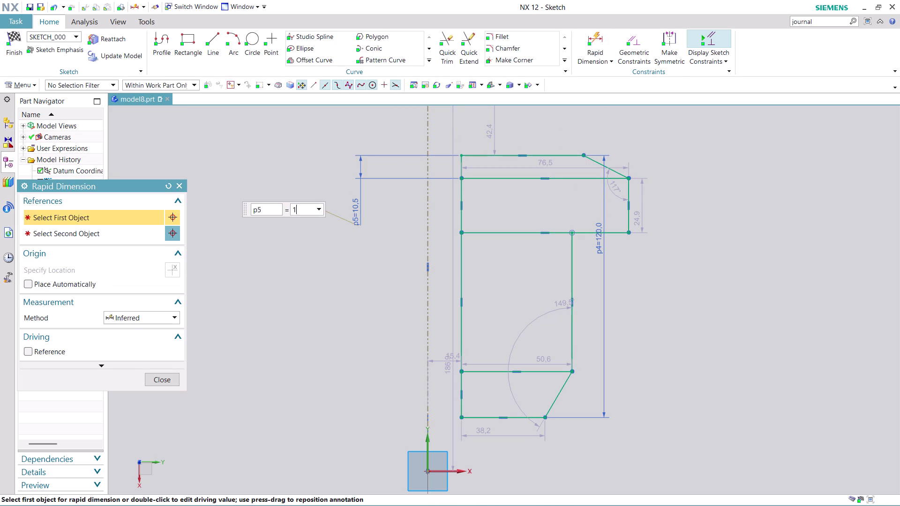
text(0)
key(Return)
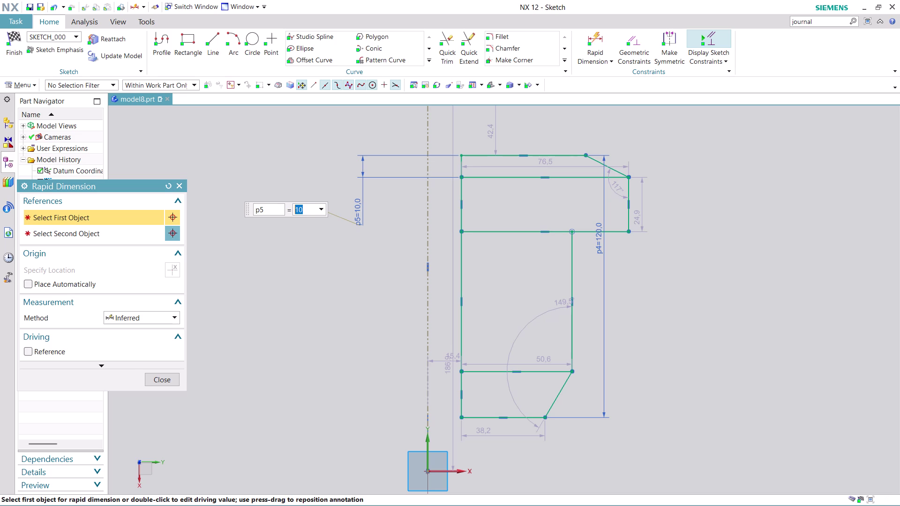
click(154, 381)
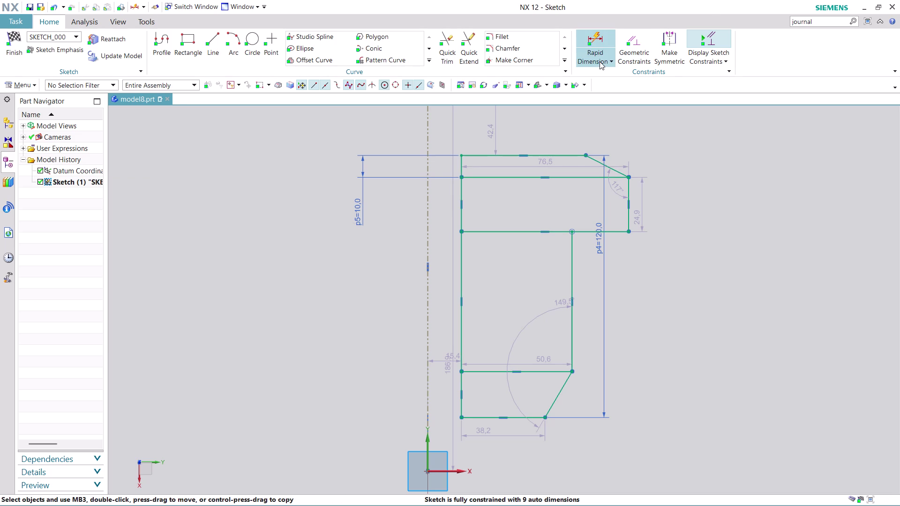
Attempt an angular dimension between the top two lines, dismissing the overconstrained warning.
click(600, 62)
click(611, 111)
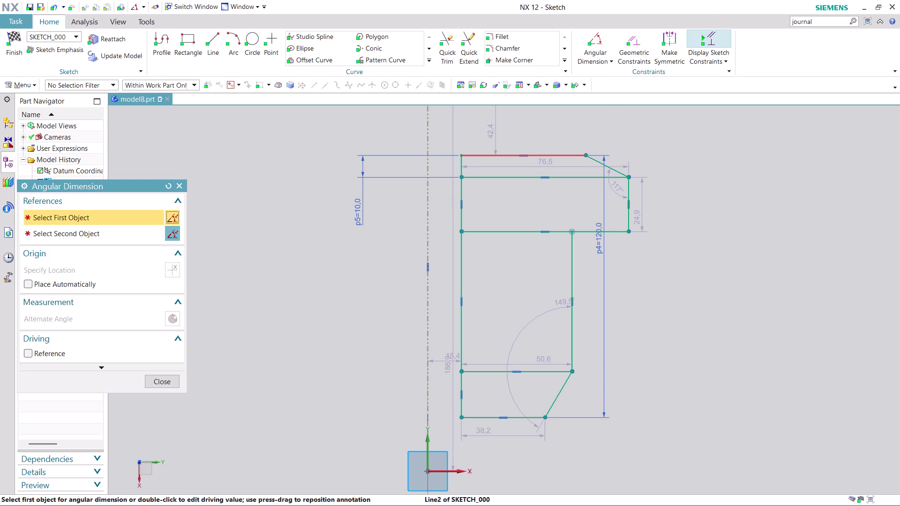
click(575, 154)
click(578, 178)
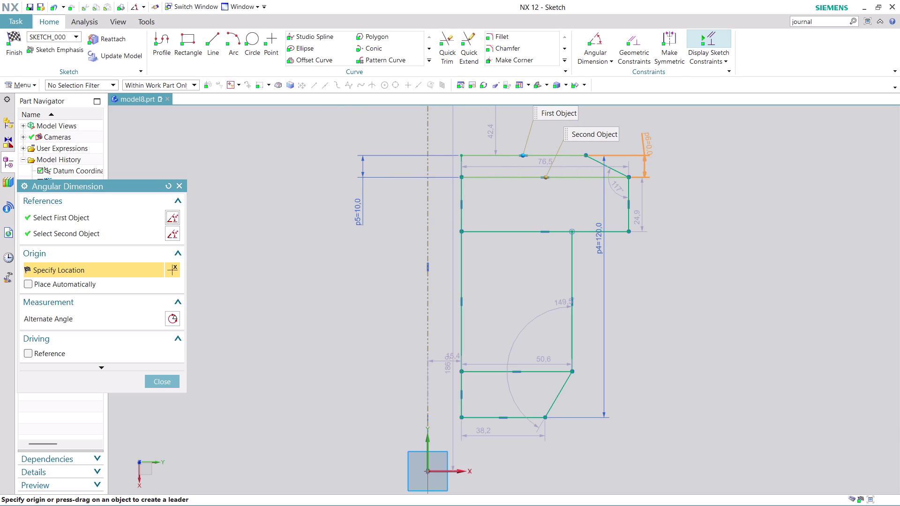
click(647, 141)
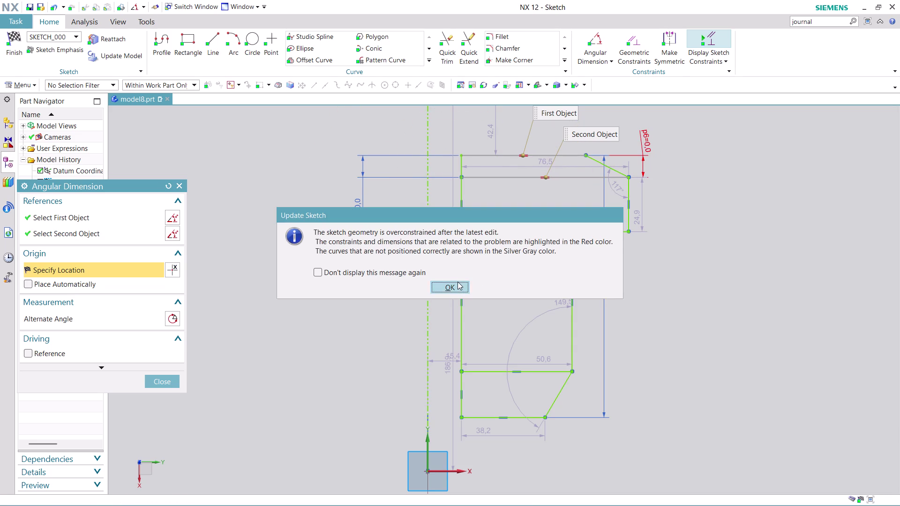
click(457, 282)
right_click(617, 194)
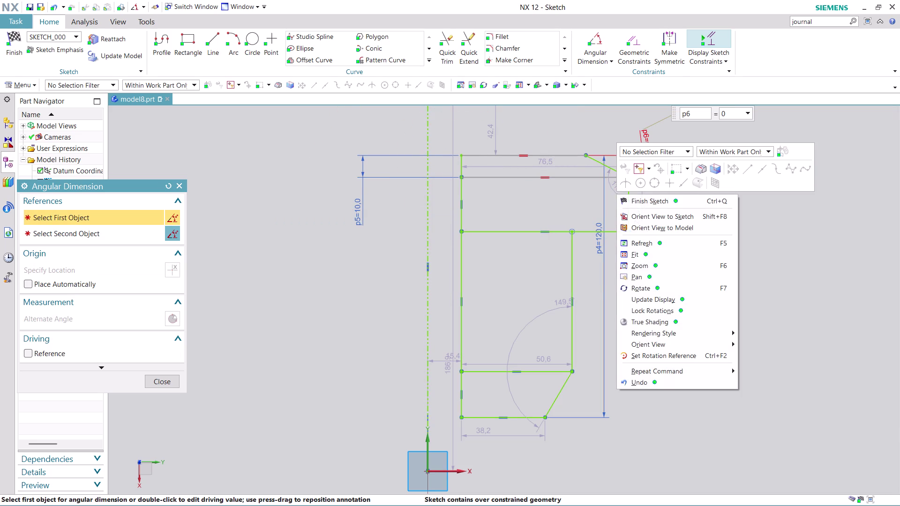
click(788, 271)
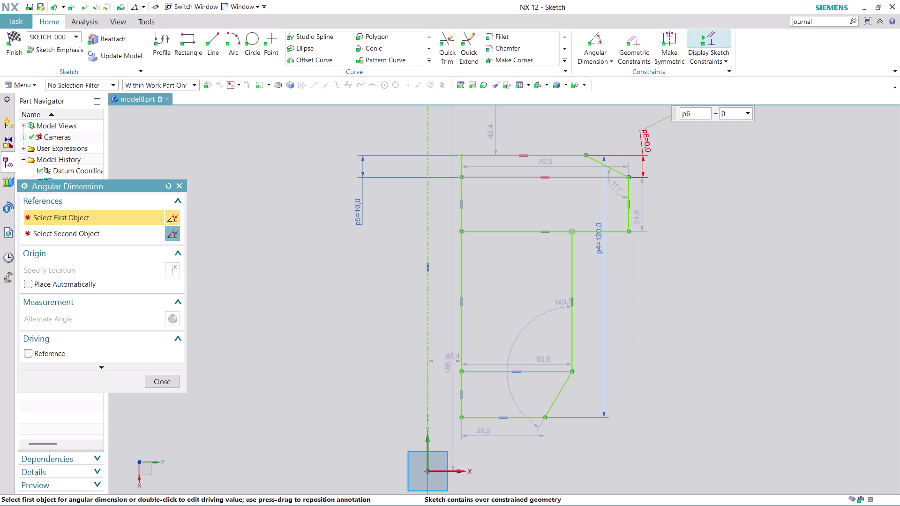
key(Escape)
key(Escape)
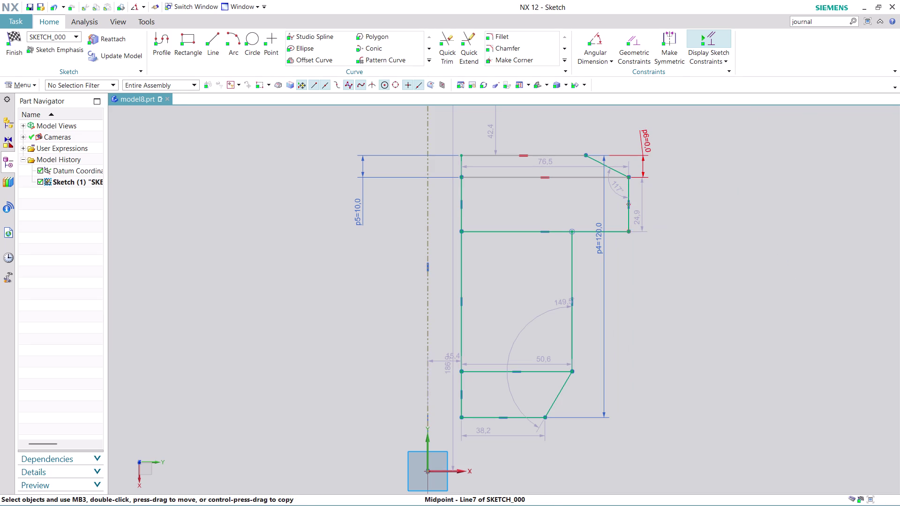
Delete the 117° angle and the conflicting zero-degree angle dimensions.
right_click(616, 191)
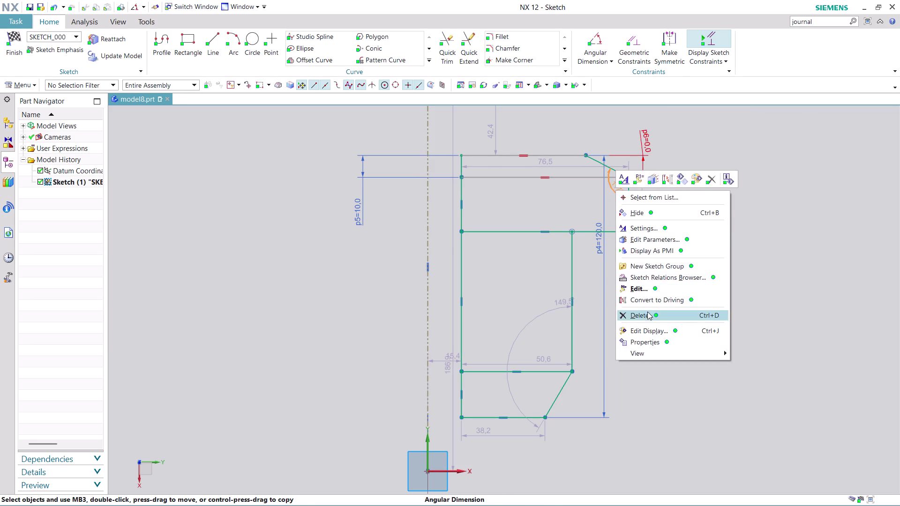
click(647, 314)
click(457, 282)
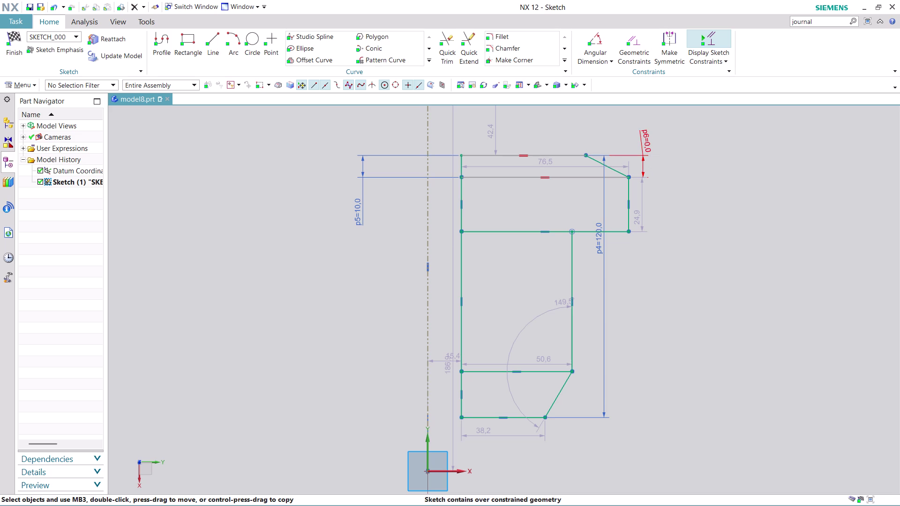
right_click(645, 144)
click(676, 265)
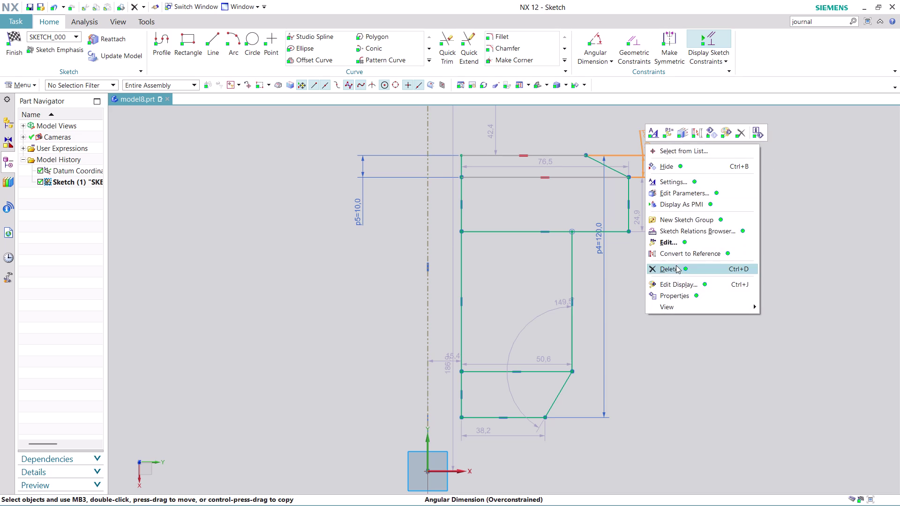
click(456, 285)
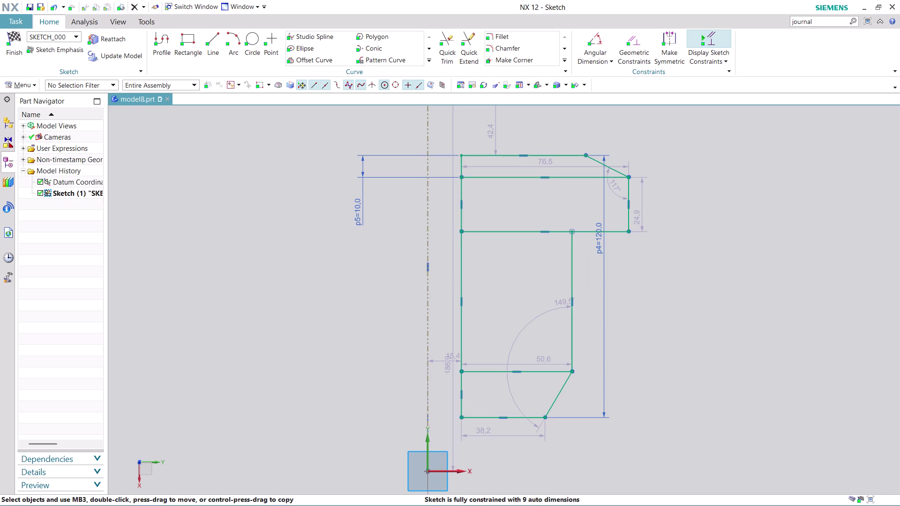
right_click(617, 195)
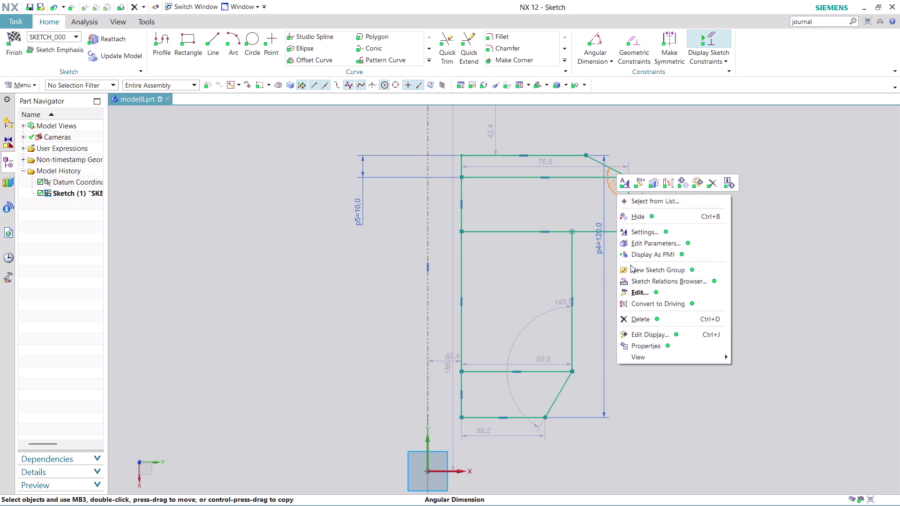
click(635, 317)
click(453, 280)
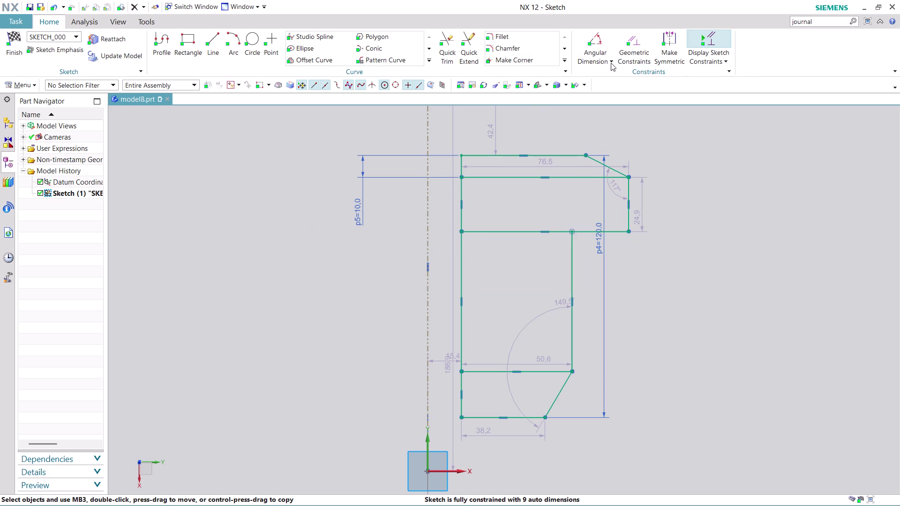
click(602, 40)
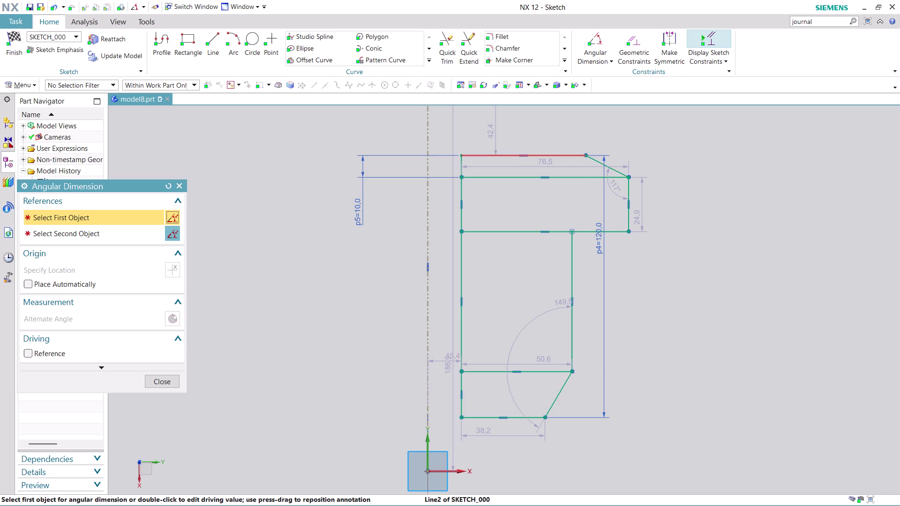
click(575, 155)
click(606, 176)
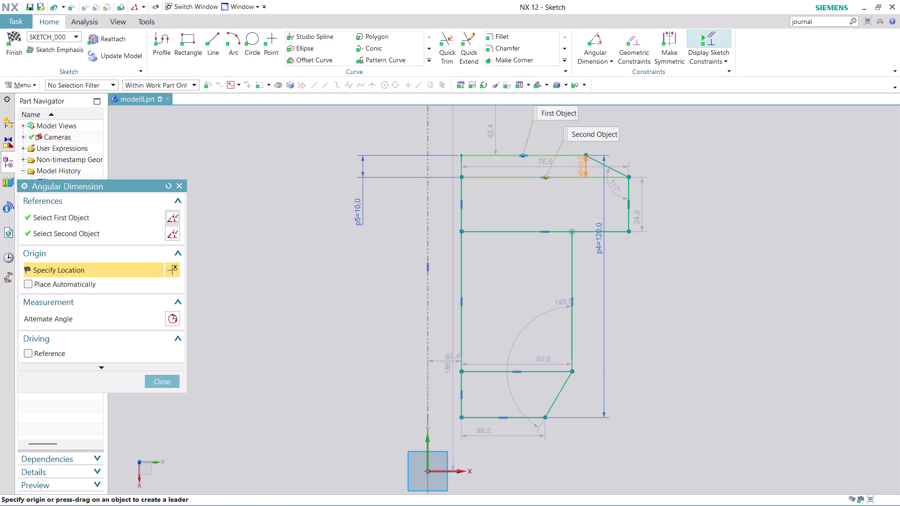
click(571, 173)
click(447, 284)
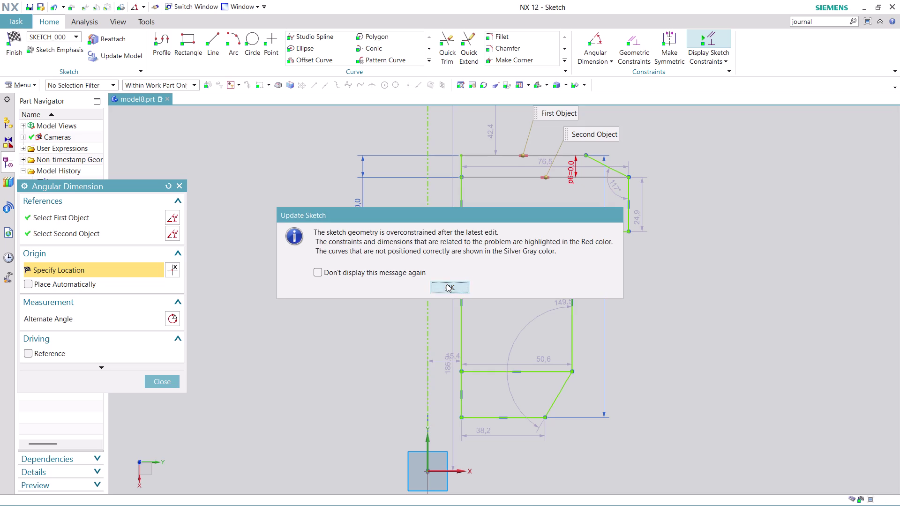
click(173, 384)
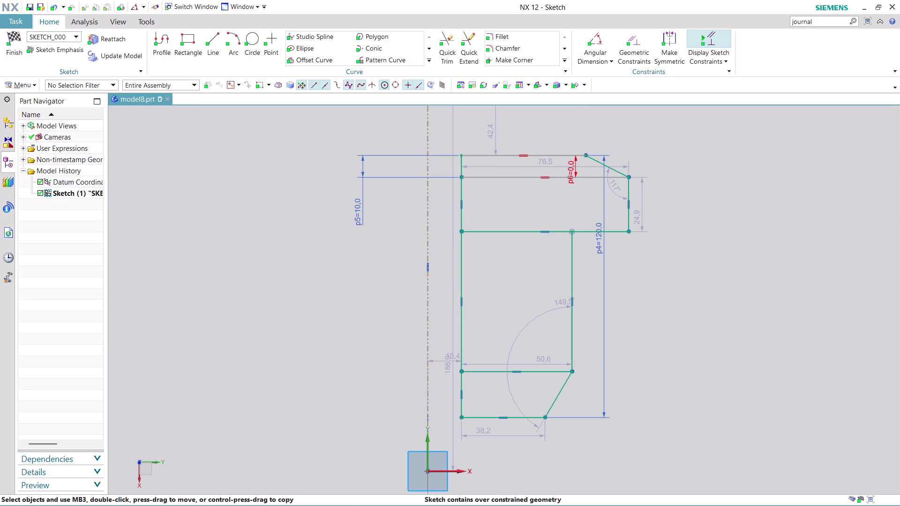
key(ctrl+z)
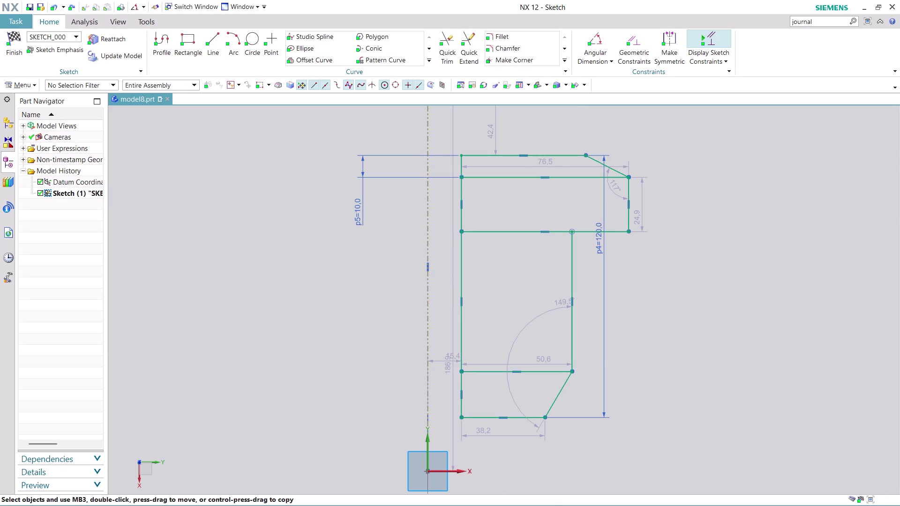
key(ctrl+z)
Change the 117° chamfer angle p6 to 45° (entered as -45) and close the dialog.
double_click(616, 191)
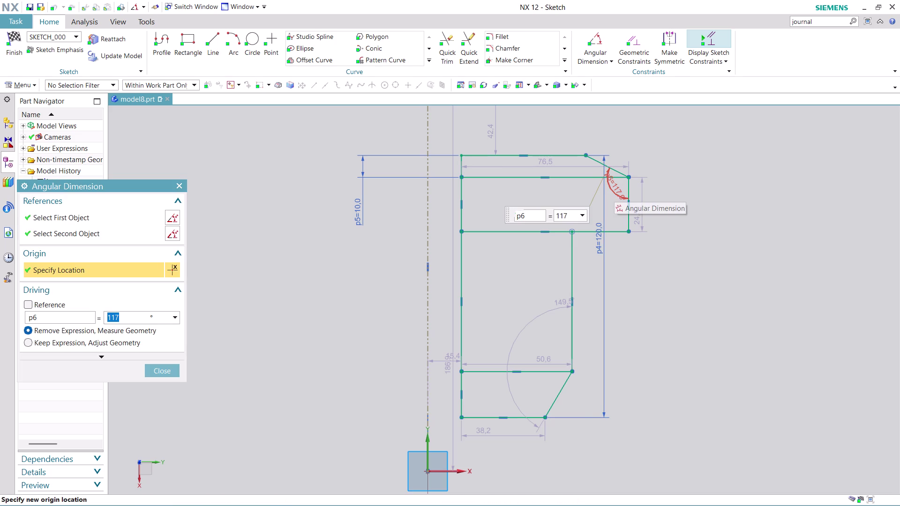
text(45)
key(Return)
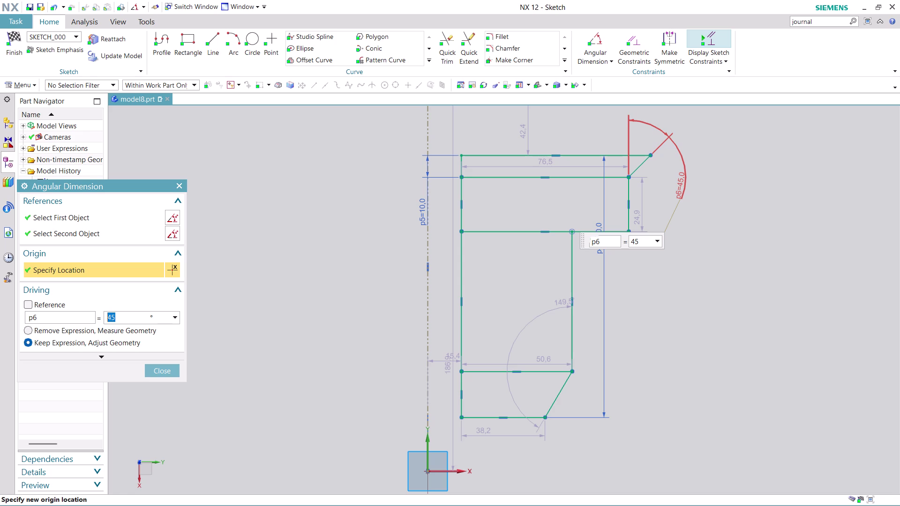
key(minus)
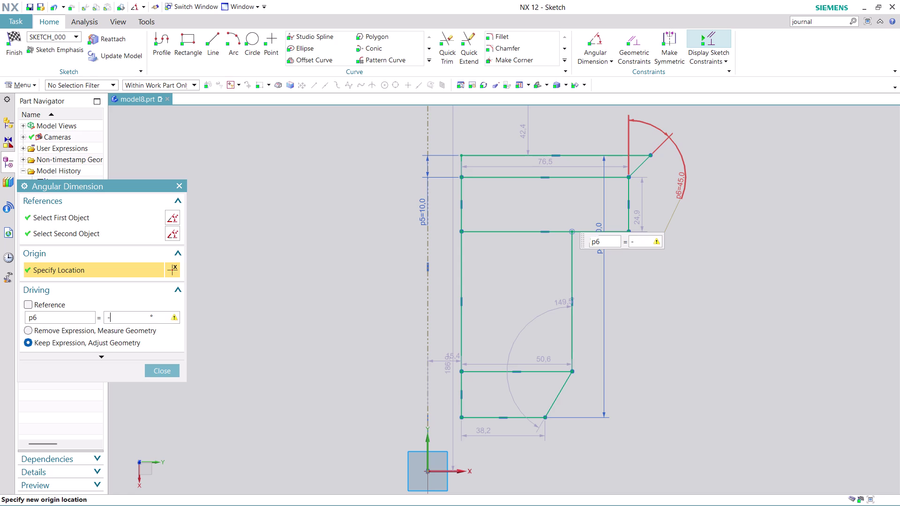
text(45)
key(Return)
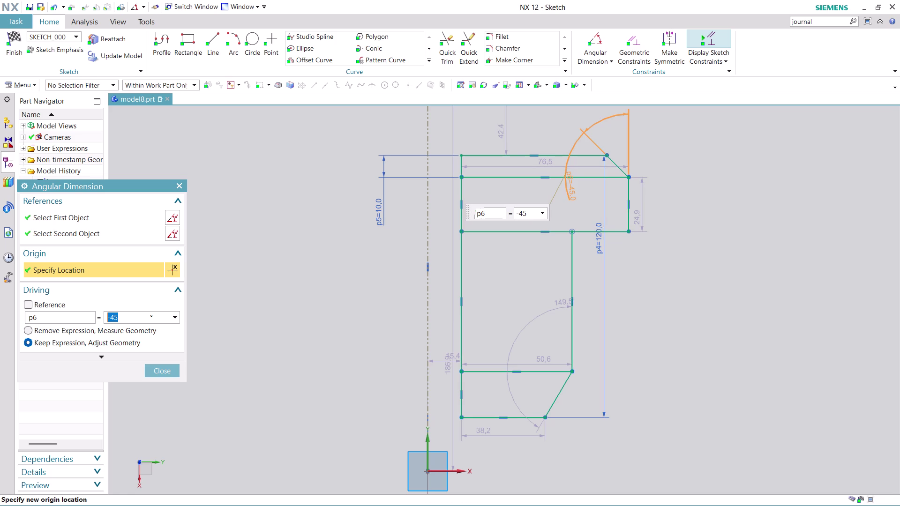
scroll(down, 3)
scroll(down, 3)
scroll(up, 3)
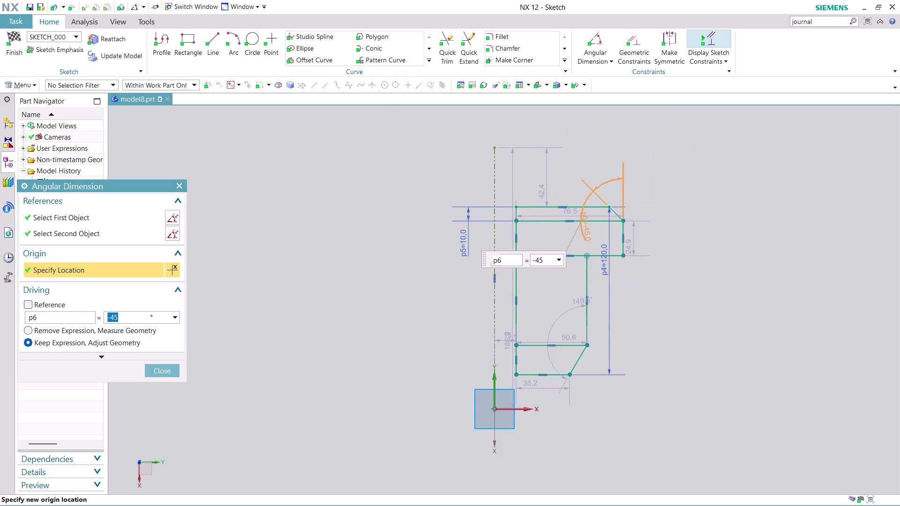
scroll(up, 3)
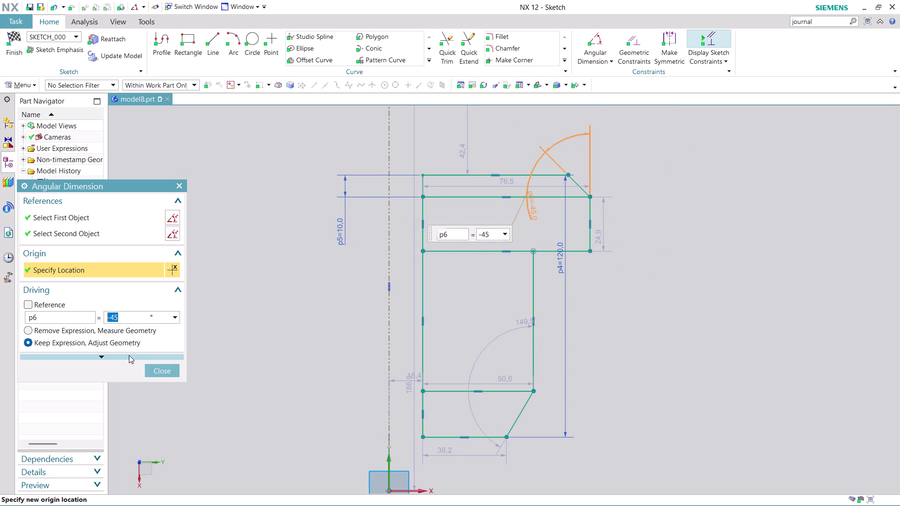
click(155, 368)
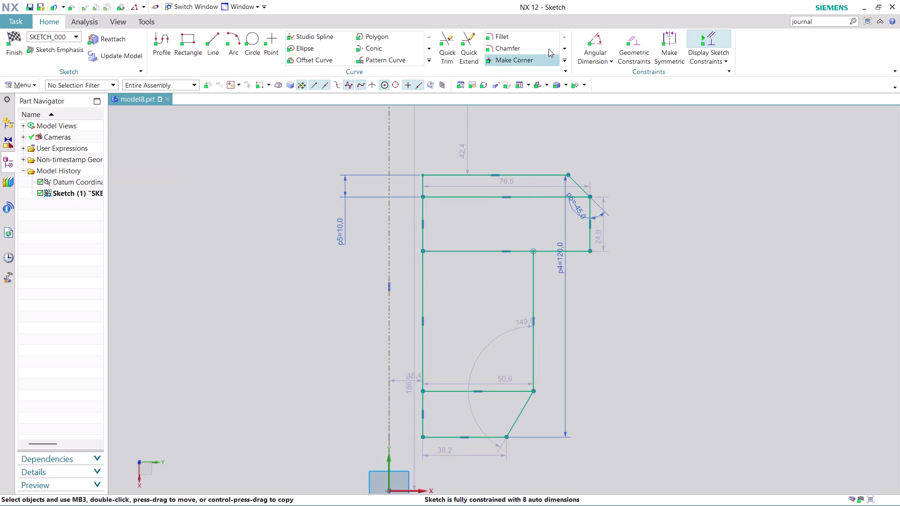
Dimension the top flange edge with Rapid Dimension and set it to 40 mm.
click(611, 60)
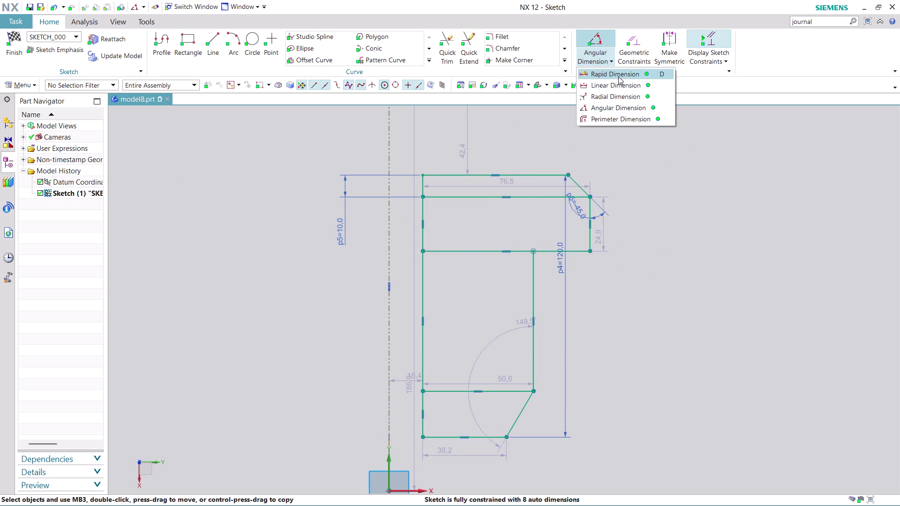
click(619, 76)
click(476, 197)
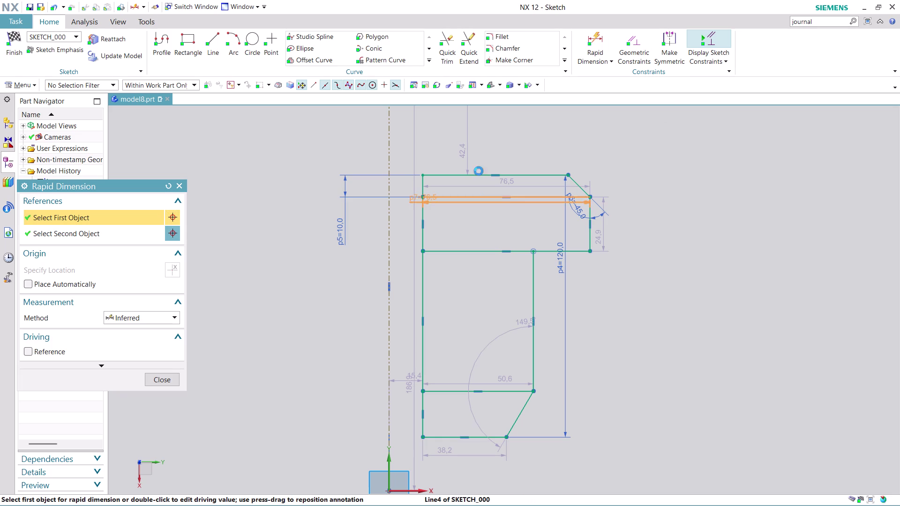
click(497, 113)
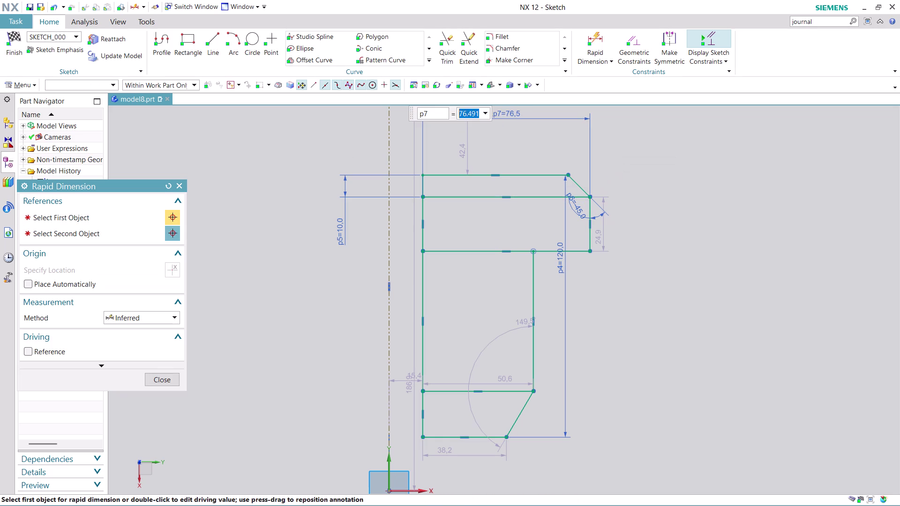
double_click(497, 113)
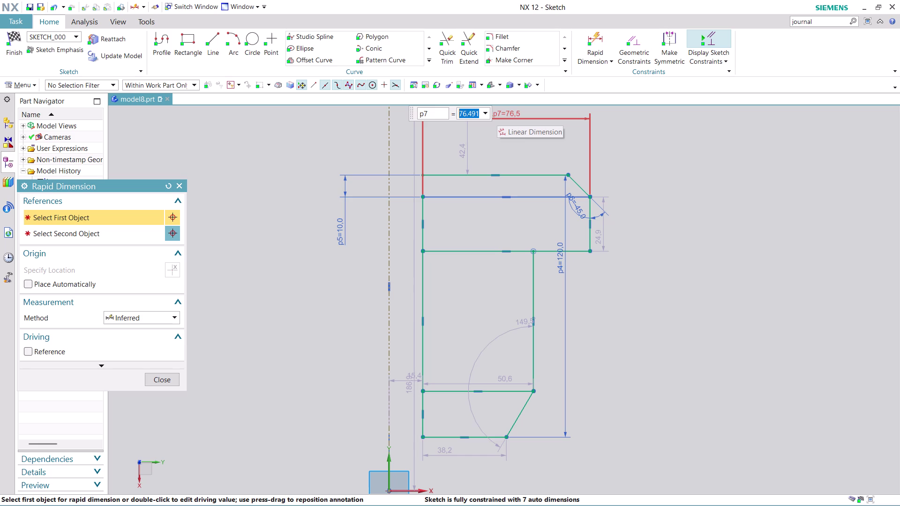
text(40)
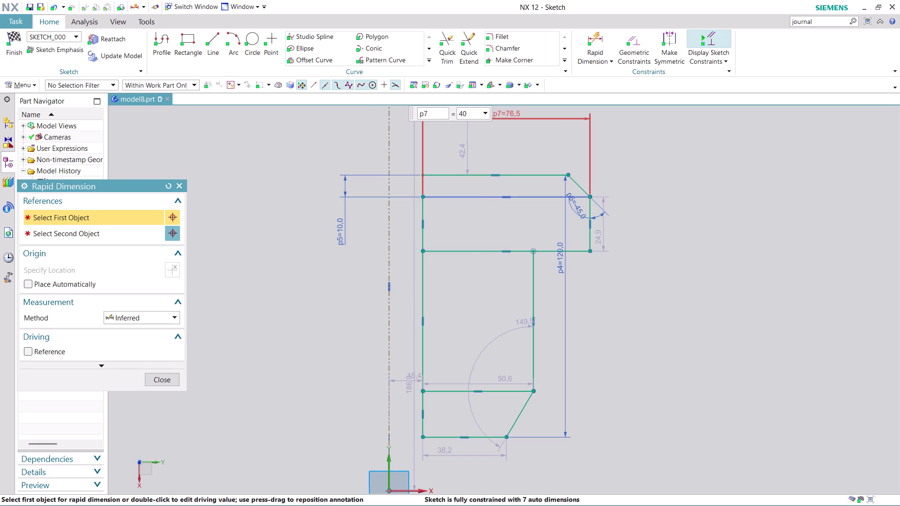
key(Return)
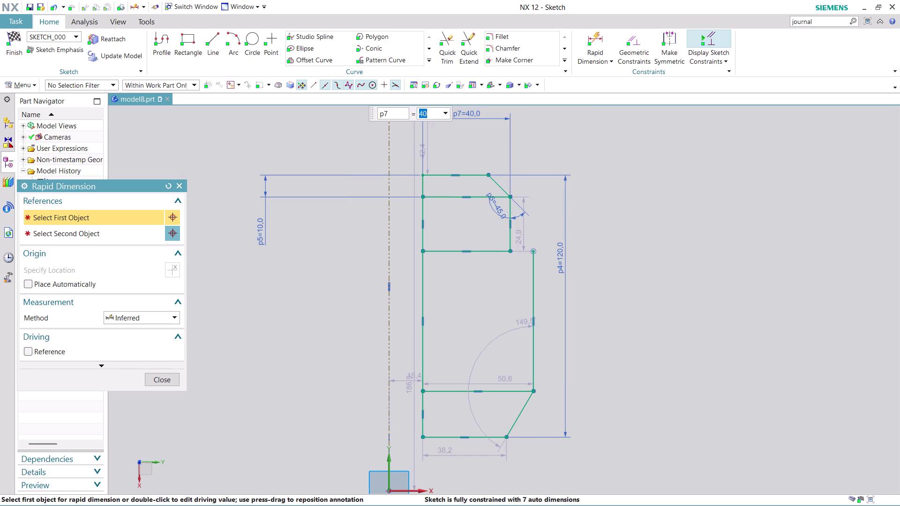
Add a 30 mm distance dimension, then undo it as over-constraining.
click(475, 178)
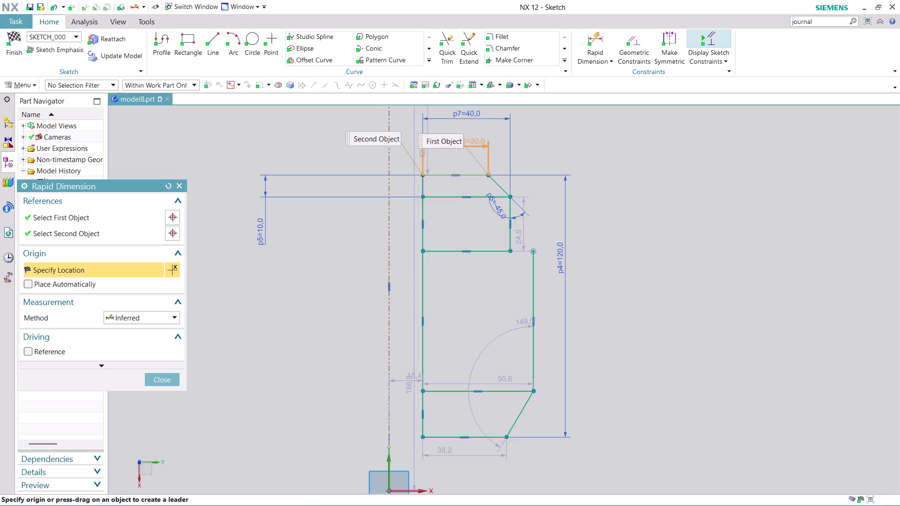
click(471, 141)
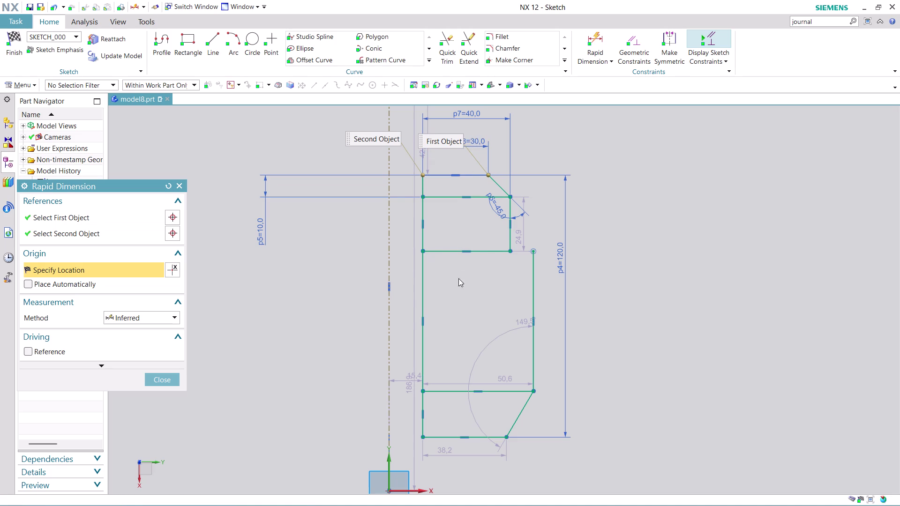
click(458, 287)
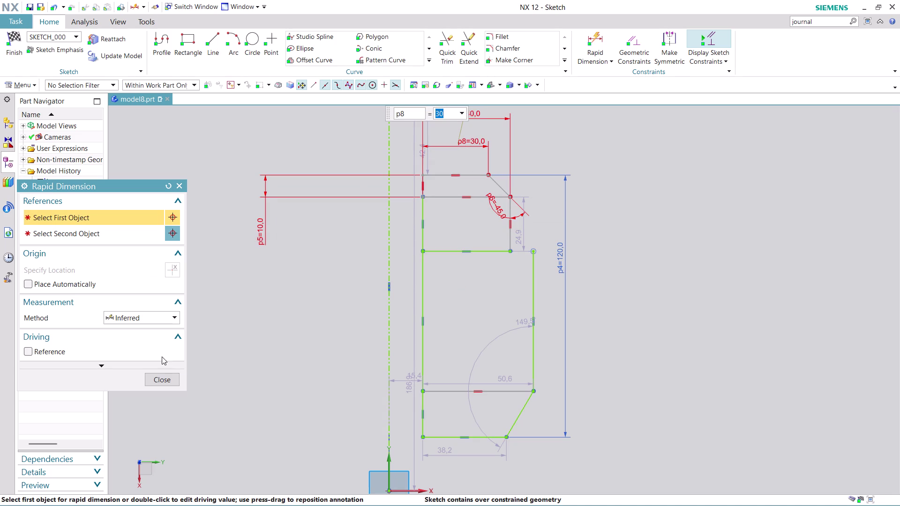
click(167, 379)
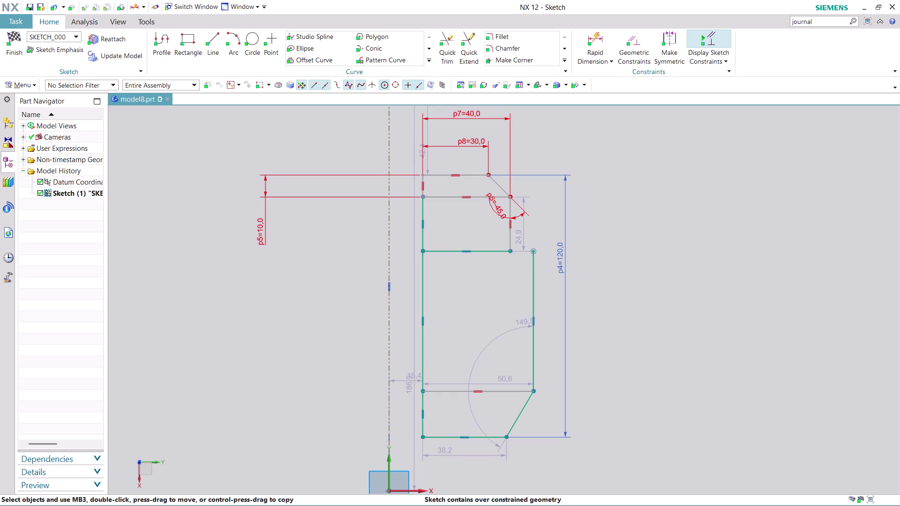
key(ctrl+z)
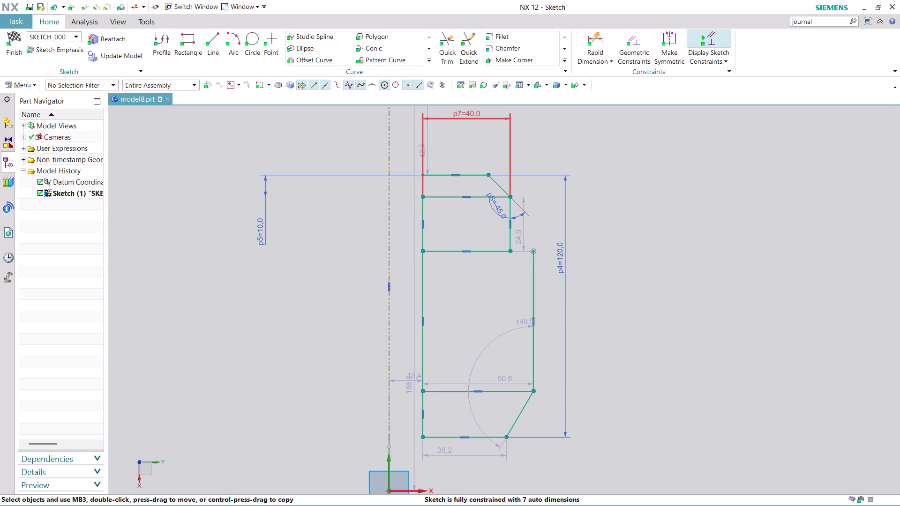
Reframe the view and add a 30 mm horizontal dimension p8 between the two top points.
drag(534, 275, 534, 281)
scroll(down, 3)
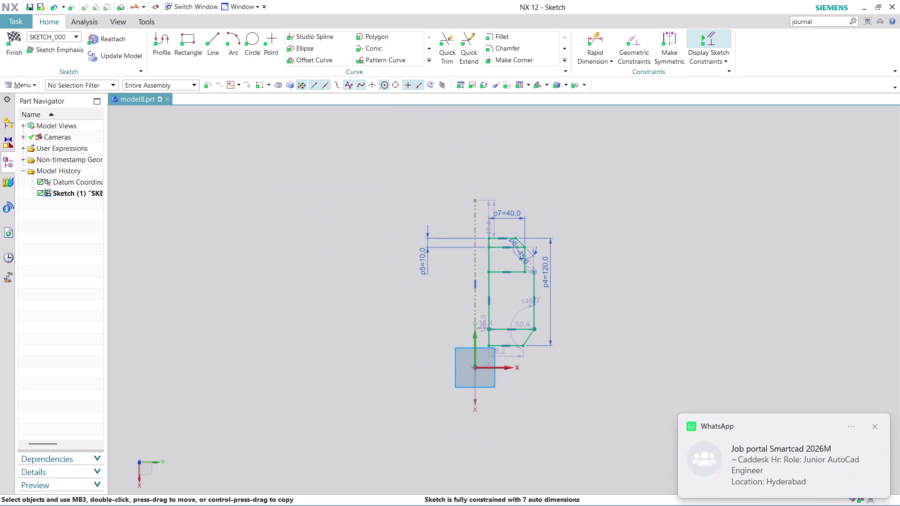
scroll(up, 3)
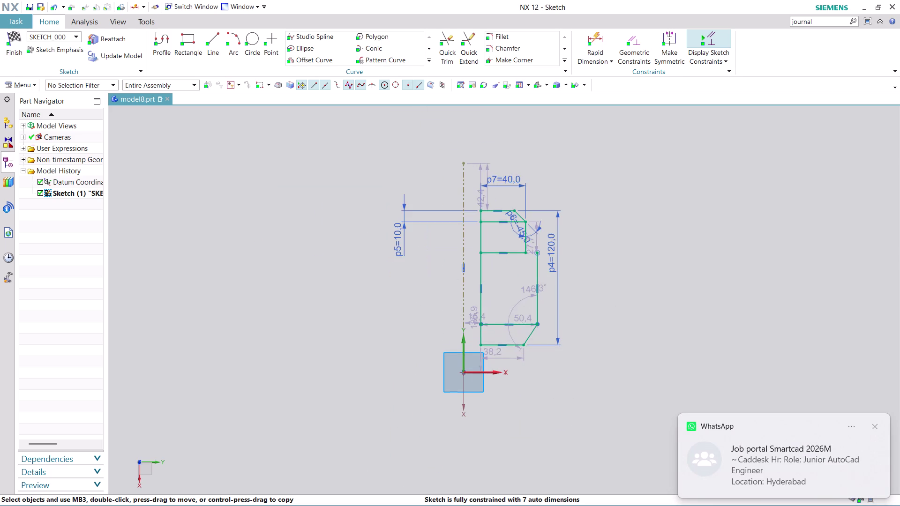
scroll(up, 3)
scroll(up, 3)
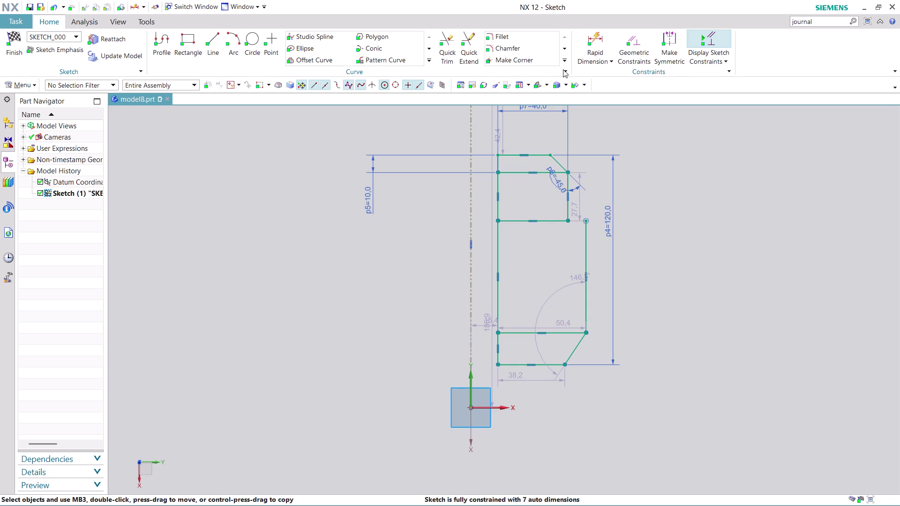
click(589, 37)
click(541, 156)
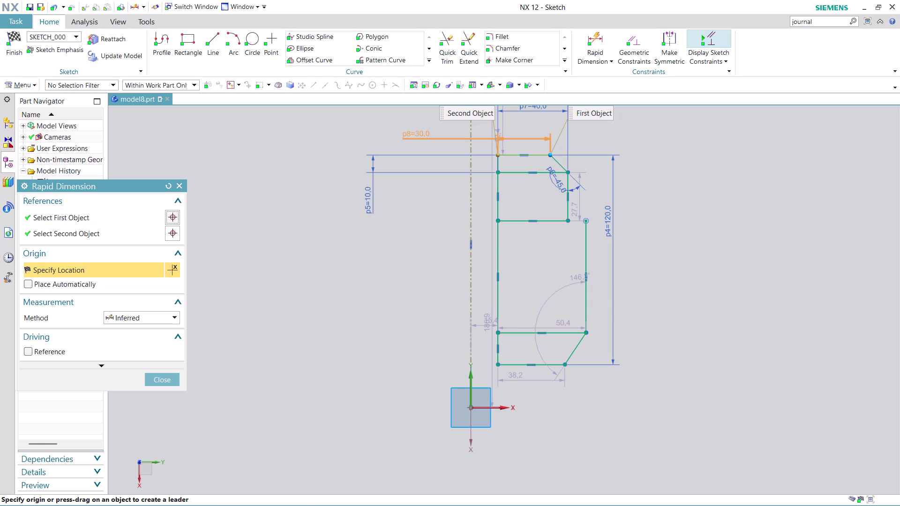
click(416, 133)
click(448, 287)
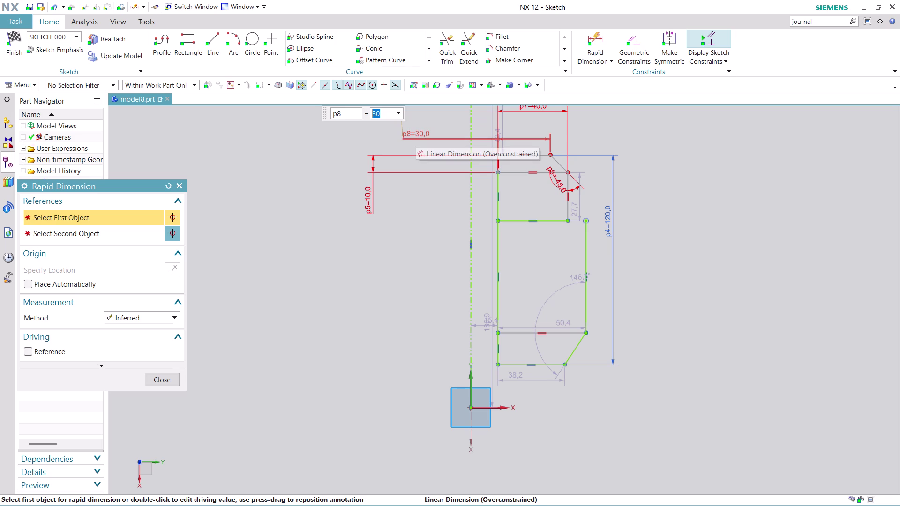
click(167, 380)
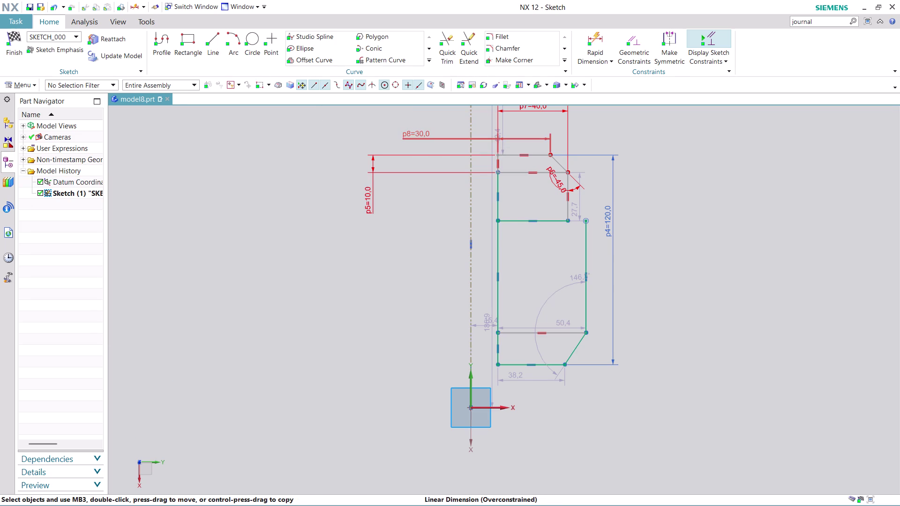
Delete the conflicting 30 mm dimension and move the 50.4 width dimension higher.
right_click(416, 134)
click(448, 255)
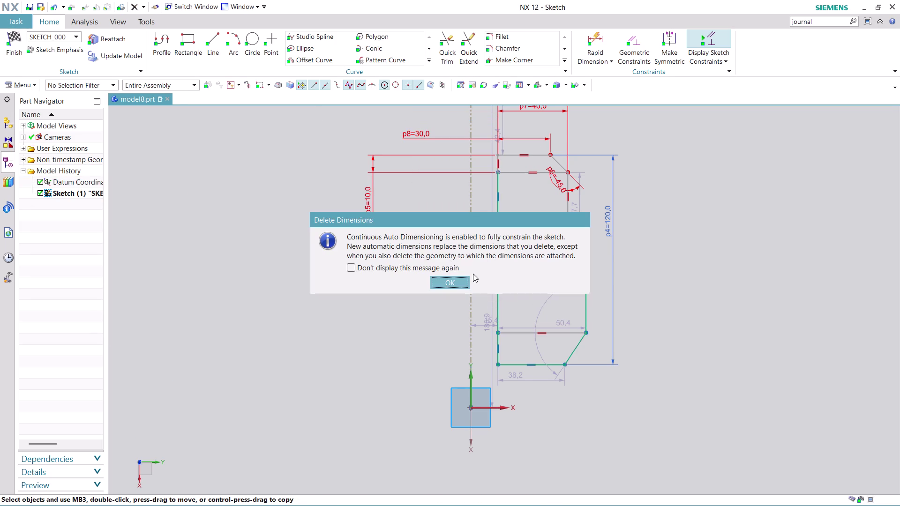
click(465, 281)
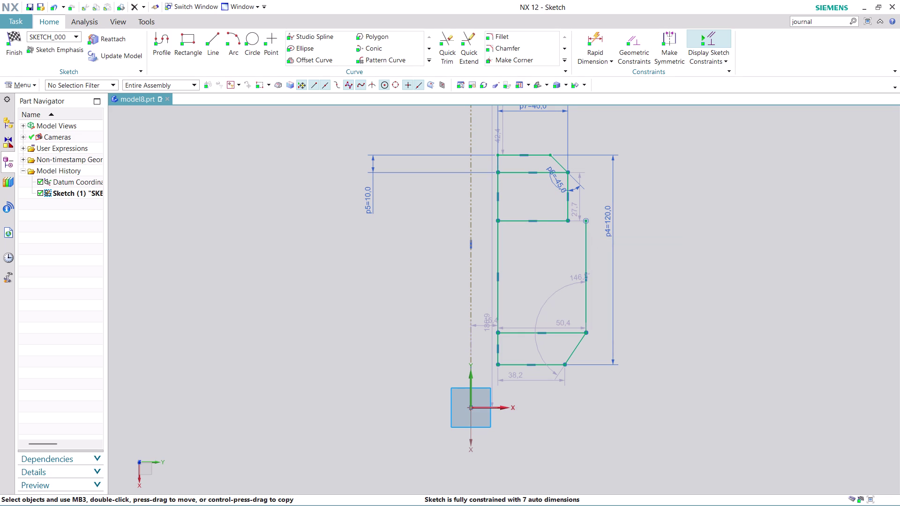
drag(559, 323, 542, 267)
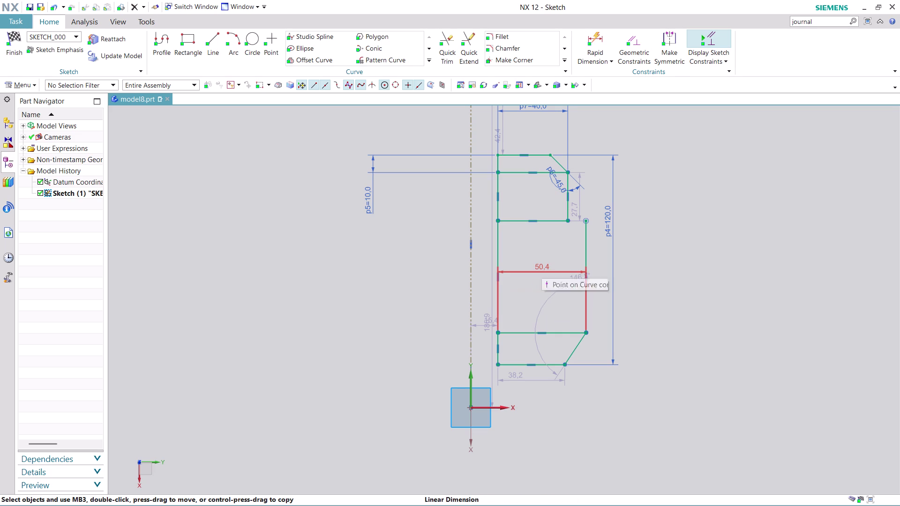
double_click(541, 267)
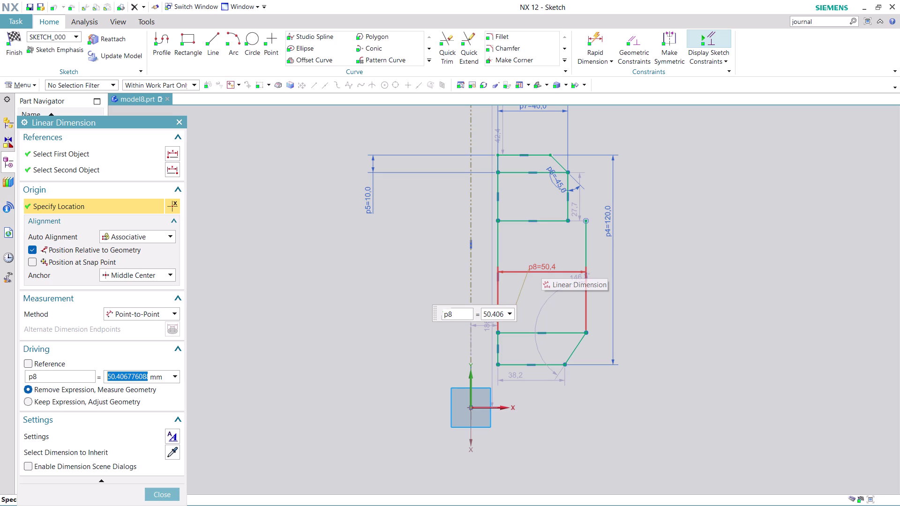
Change the width dimension to 15 mm, then to 25 mm.
text(15)
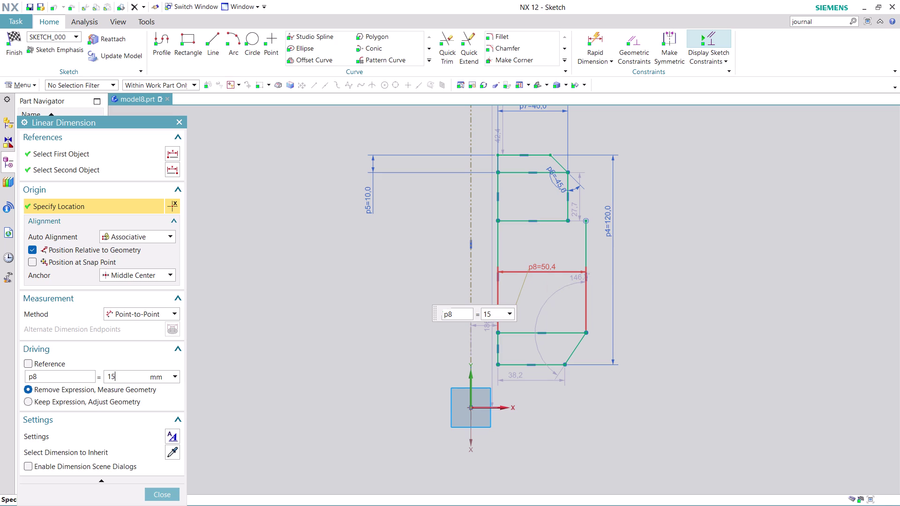
key(Return)
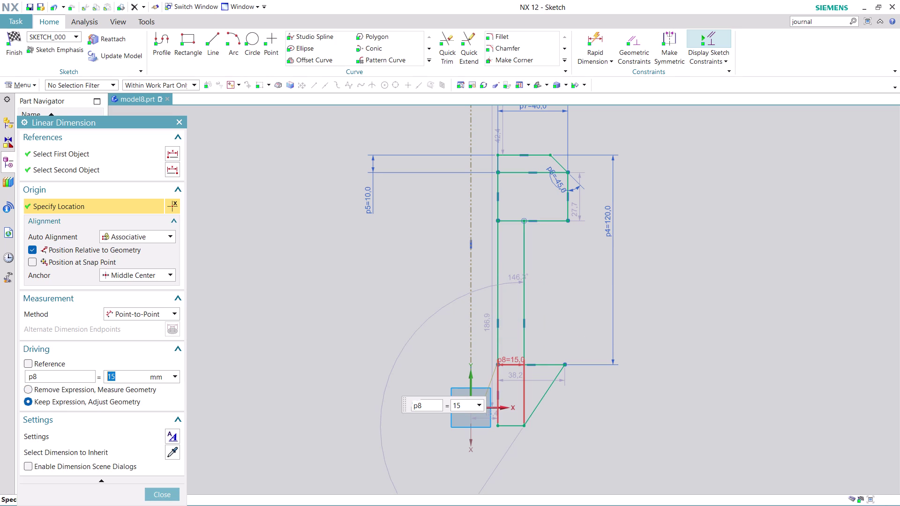
text(25)
key(Return)
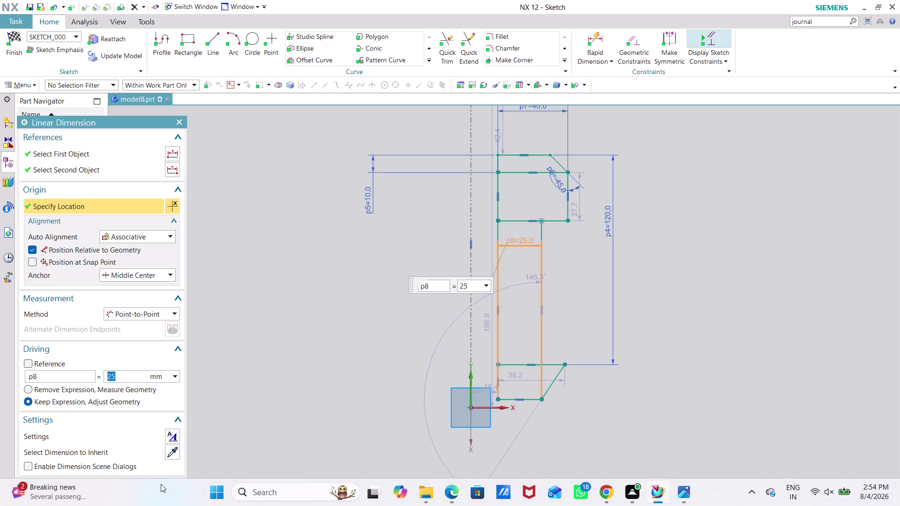
click(163, 495)
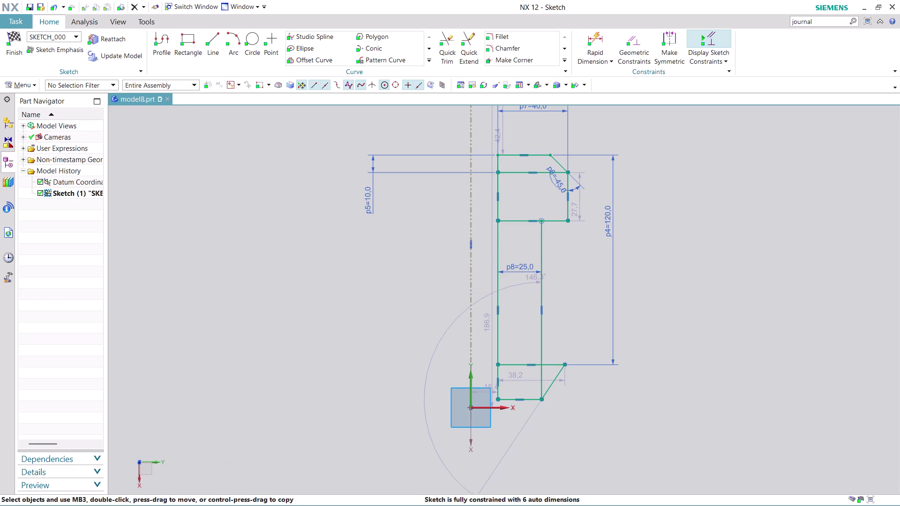
Undo the recent sketch edits back to the 76.5 mm flange length.
key(ctrl+z)
key(ctrl+z)
key(ctrl+z)
key(ctrl+z)
key(ctrl+z)
key(ctrl+z)
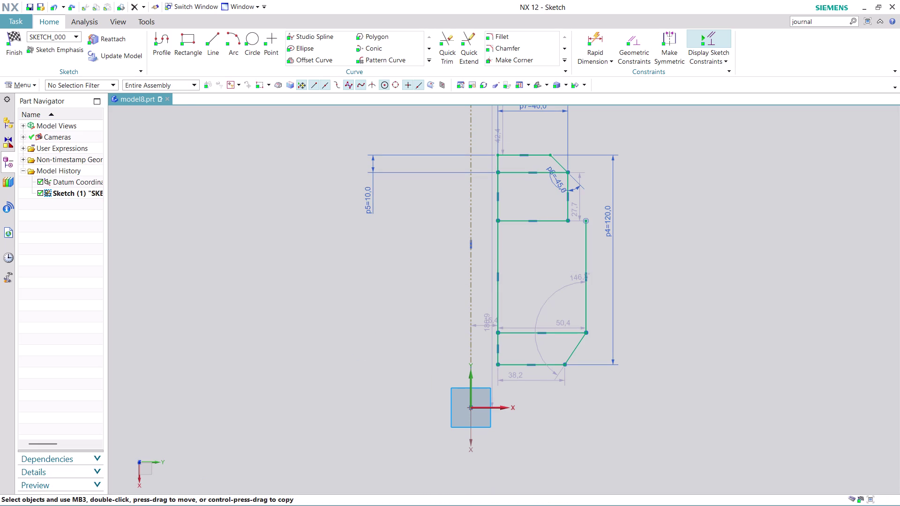
key(ctrl+z)
key(ctrl+z)
Box-select and delete the shaft profile curves along with their dimensions.
drag(775, 124, 728, 145)
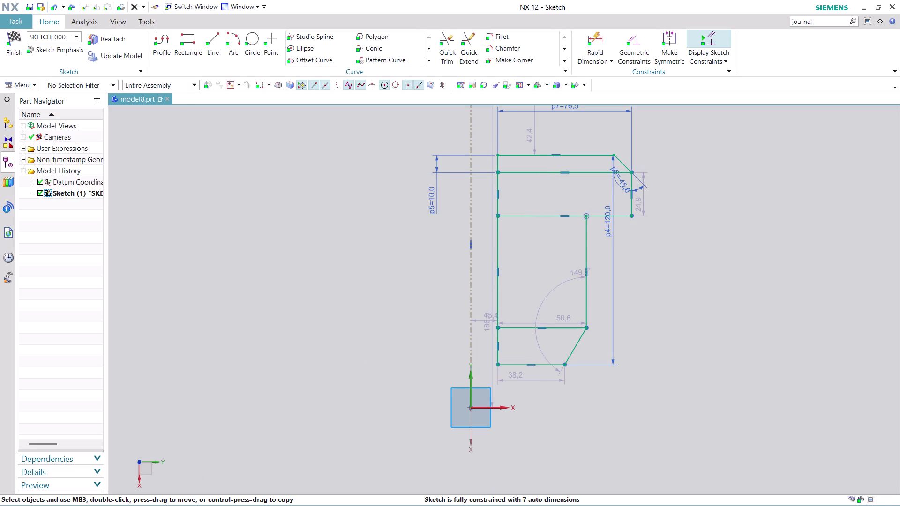
drag(728, 145, 390, 393)
right_click(346, 292)
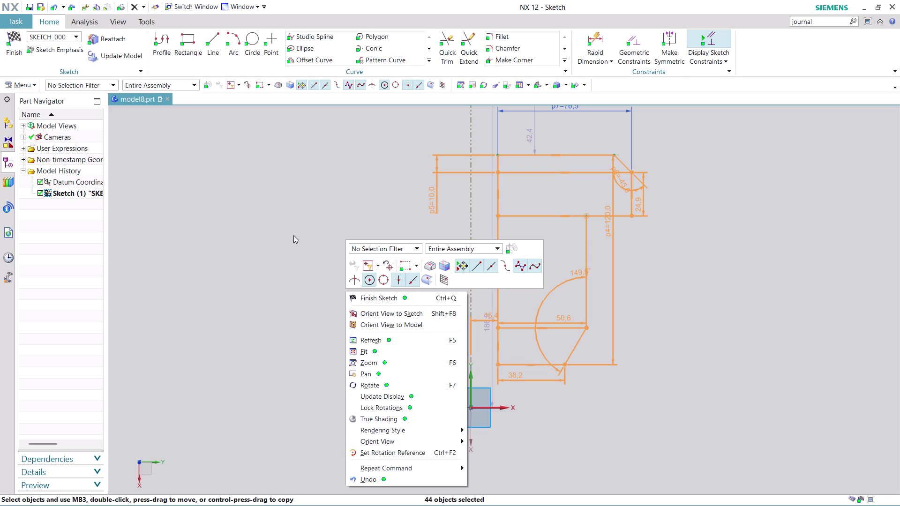
key(Delete)
key(Delete)
key(Escape)
key(Delete)
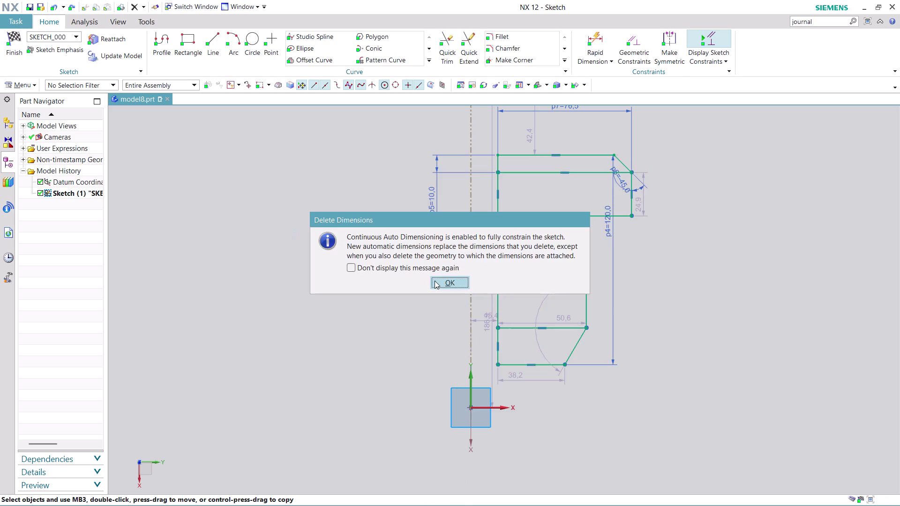
click(435, 282)
Delete the leftover centreline from the sketch.
scroll(down, 3)
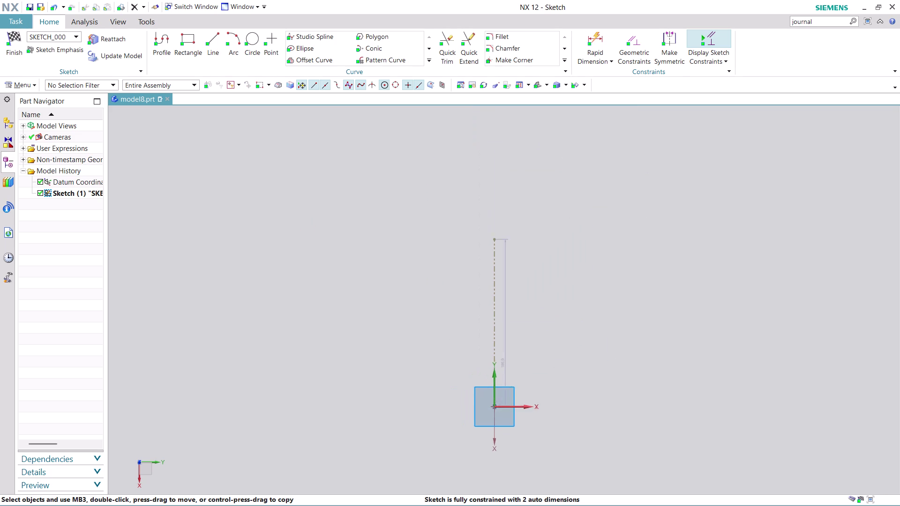
scroll(down, 3)
scroll(up, 3)
right_click(499, 290)
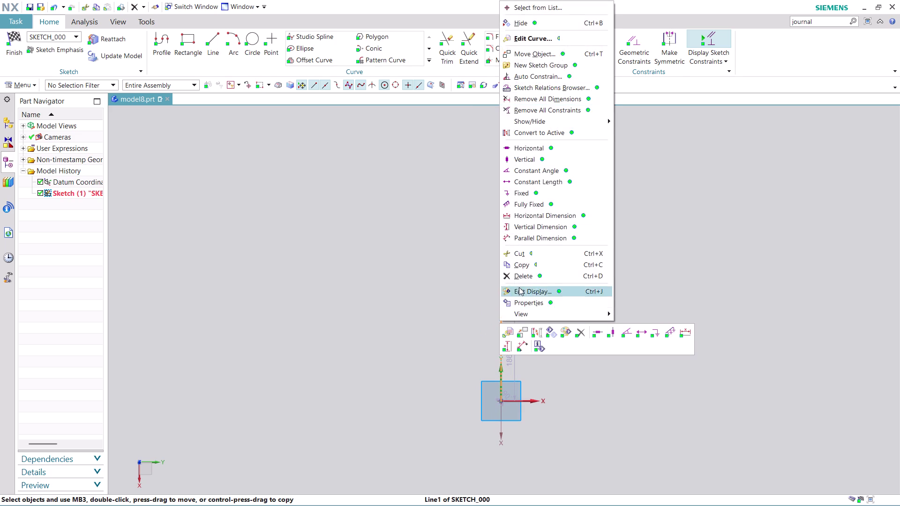
click(520, 276)
click(254, 33)
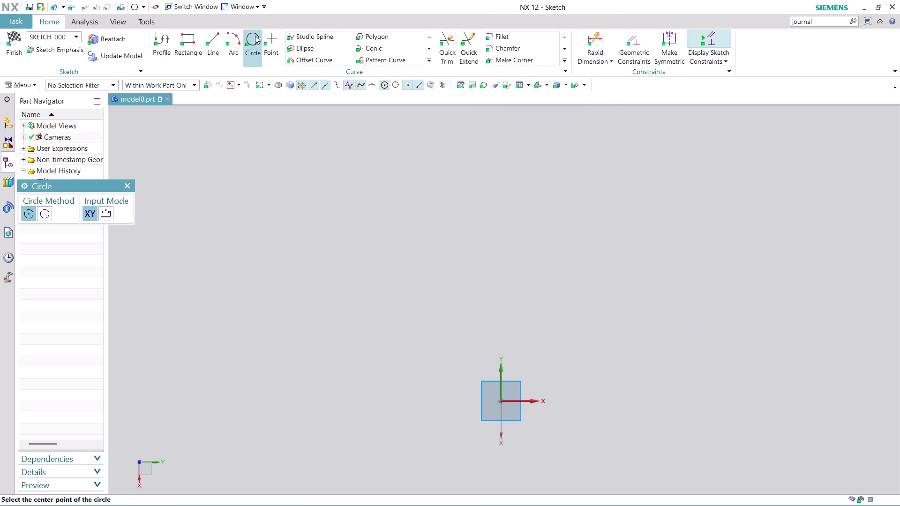
Draw an 80 mm diameter circle at the sketch origin and finish the sketch.
click(501, 399)
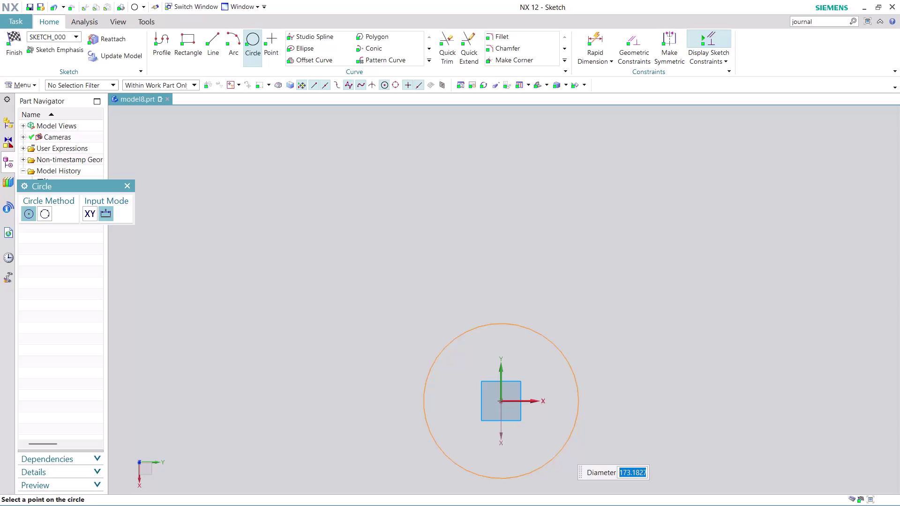
text(80)
key(Return)
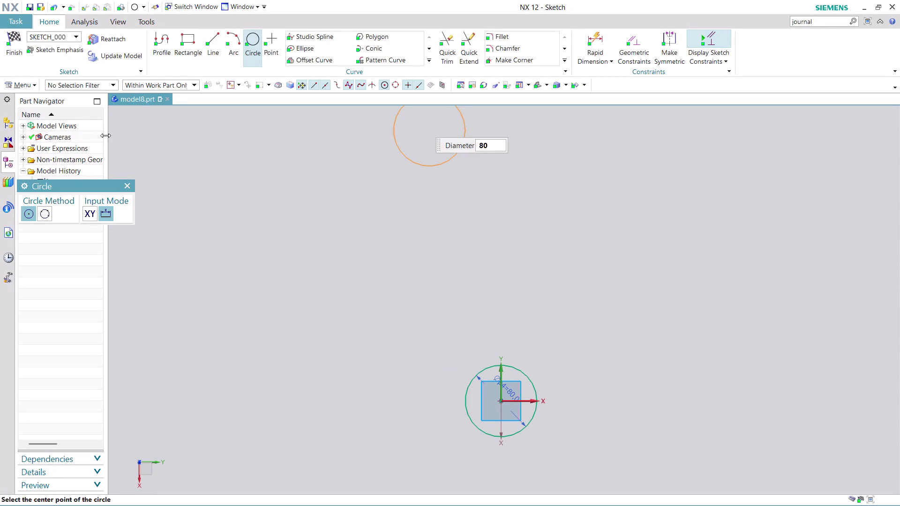
click(18, 47)
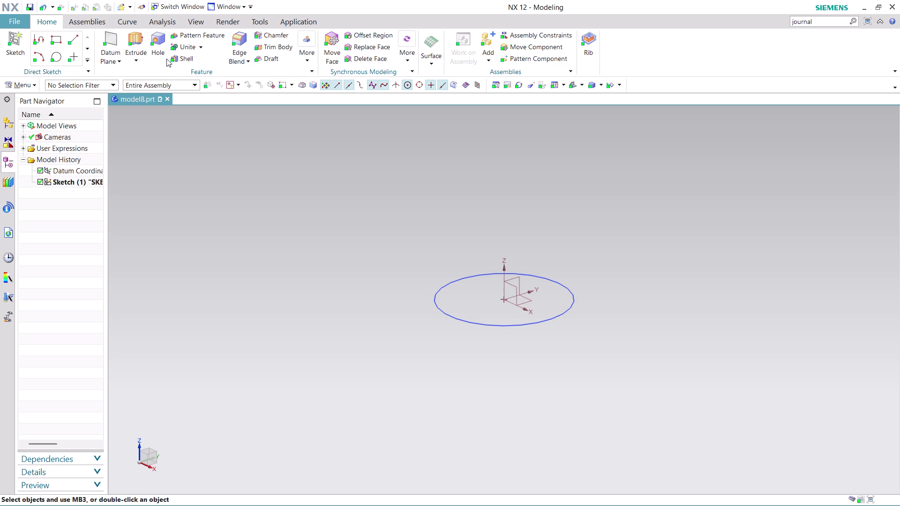
Extrude the 80 mm circle to an end distance of 30 mm.
click(131, 29)
click(135, 41)
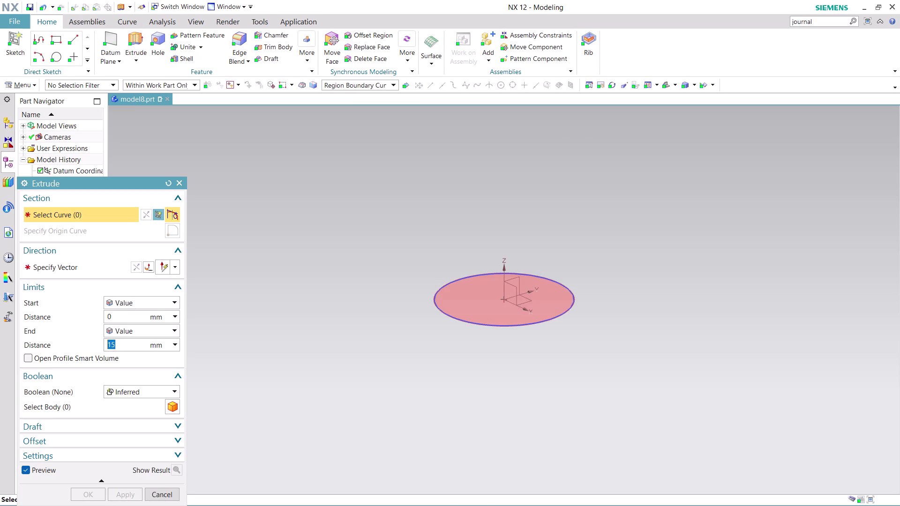
click(465, 302)
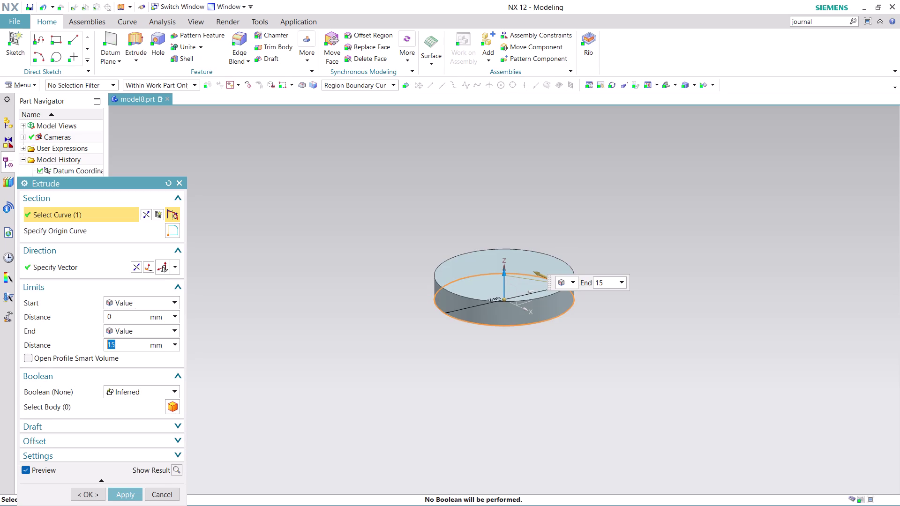
text(30)
key(Return)
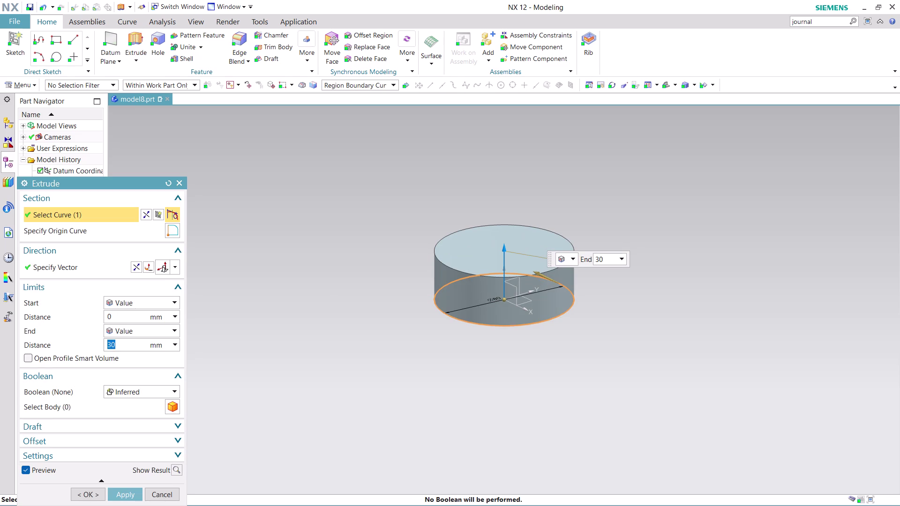
click(125, 498)
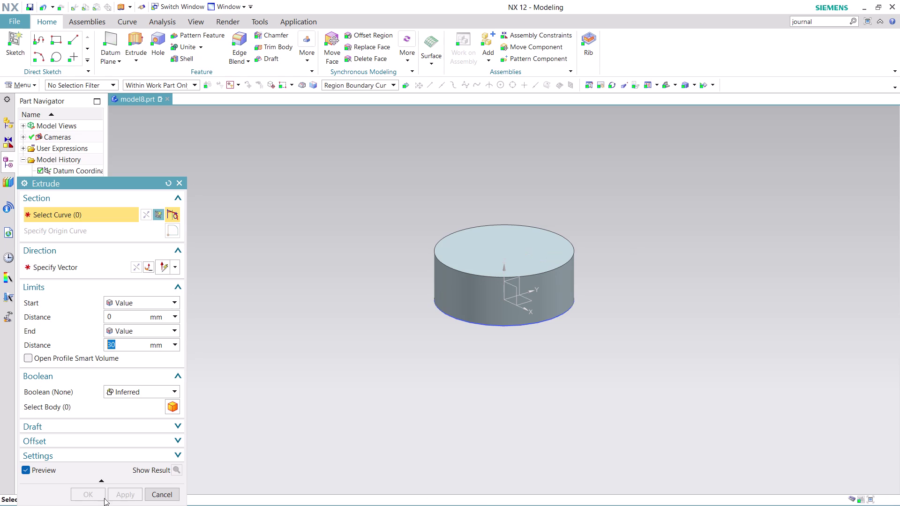
click(156, 495)
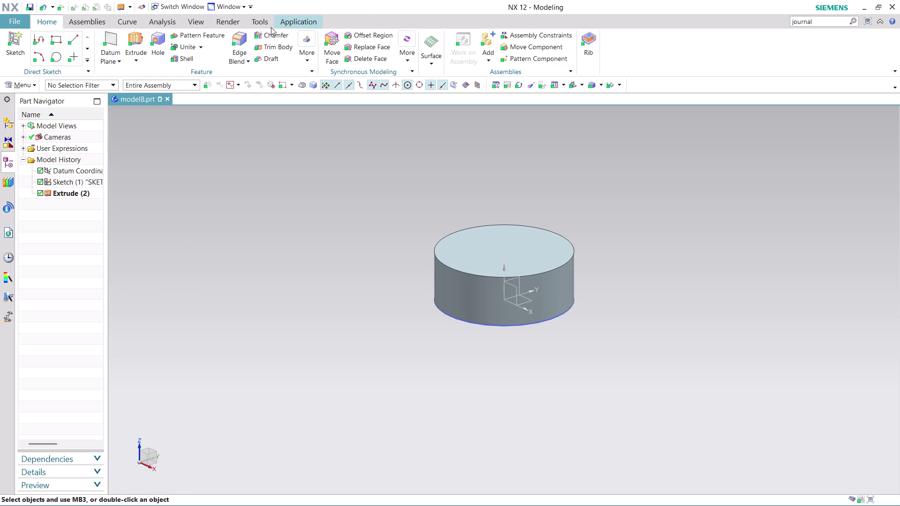
Chamfer the disc's top circular edge at 10 mm offset and 45°.
click(271, 32)
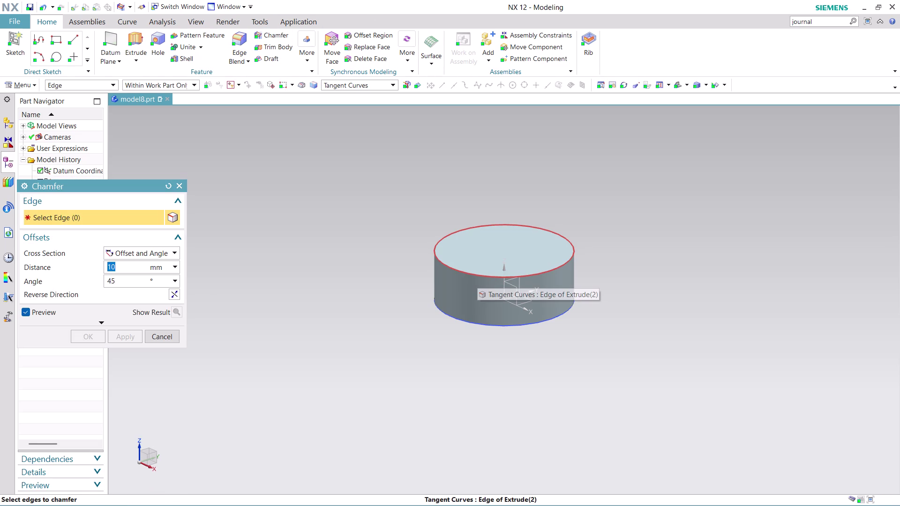
click(475, 276)
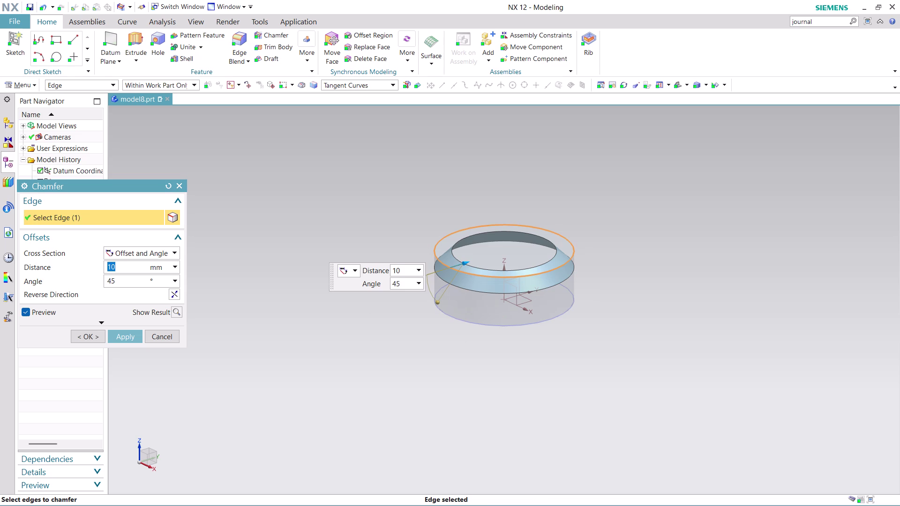
click(131, 336)
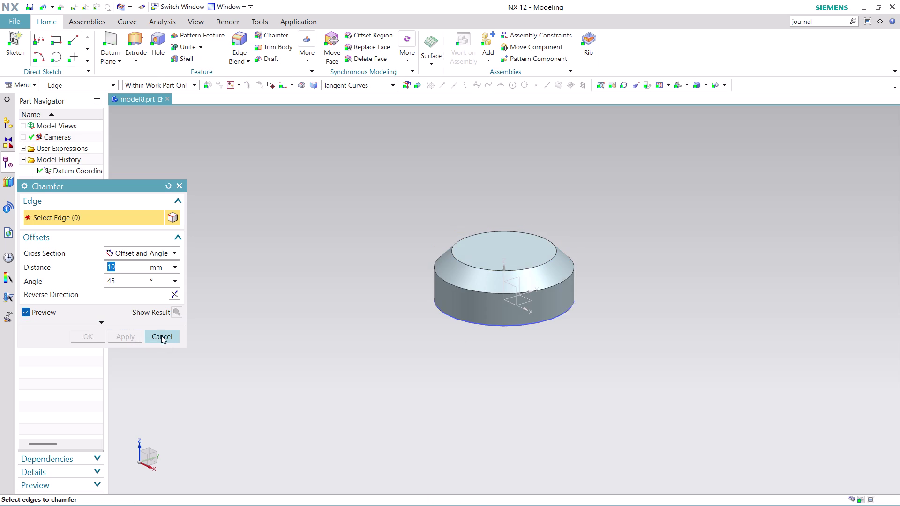
click(159, 334)
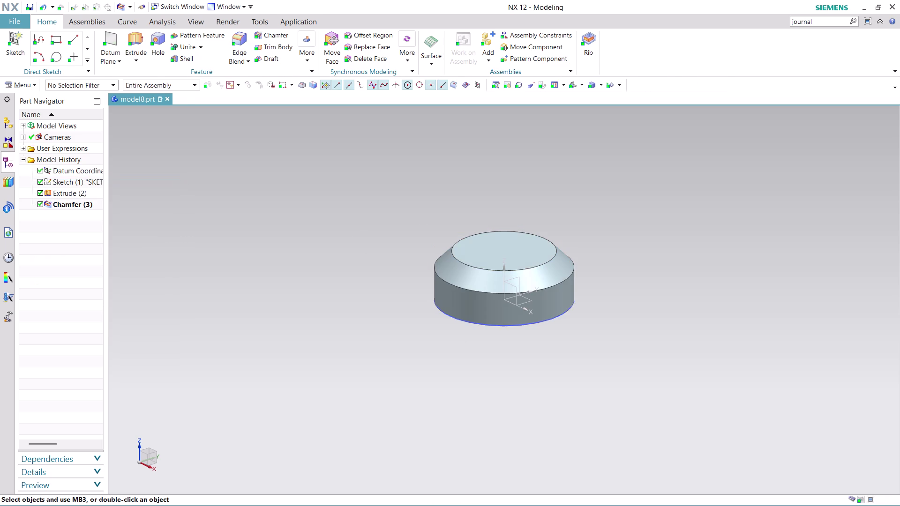
middle_drag(552, 366, 562, 297)
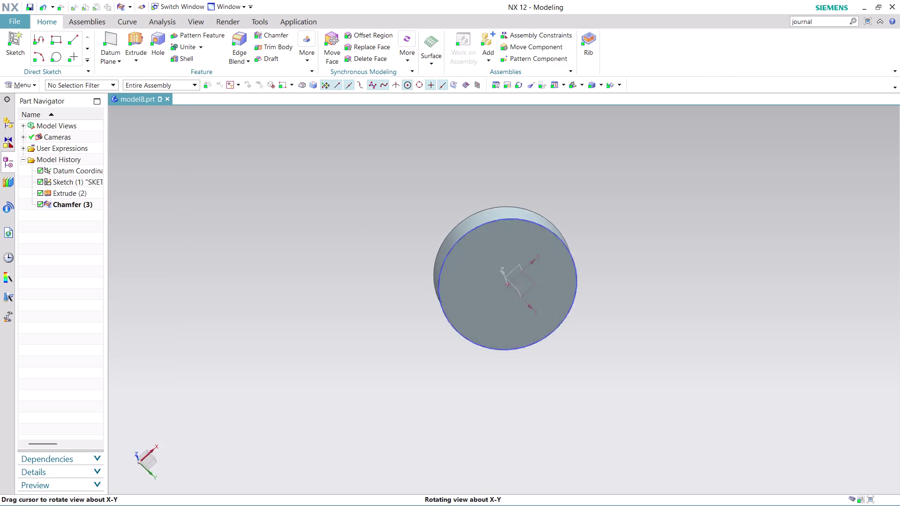
Orbit the chamfered disc until its flat end face points at the screen.
middle_drag(561, 298, 480, 150)
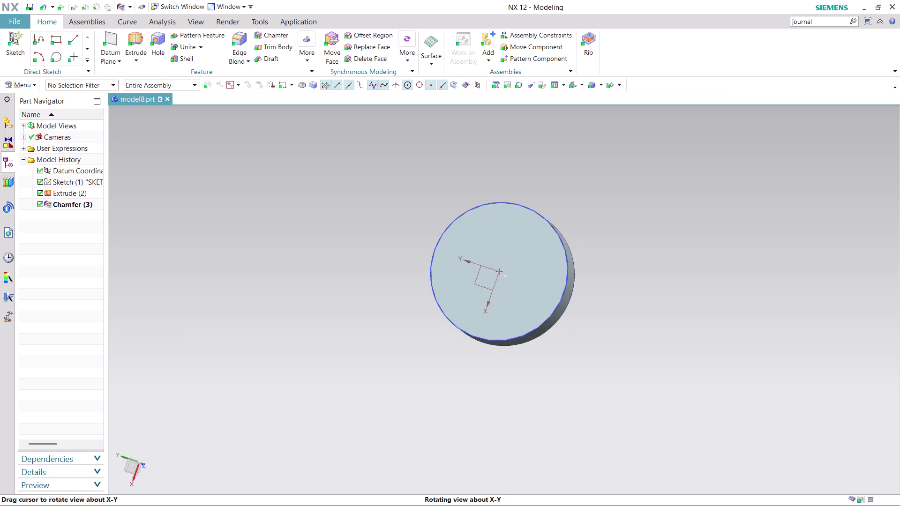
middle_drag(480, 150, 482, 158)
middle_drag(490, 158, 512, 162)
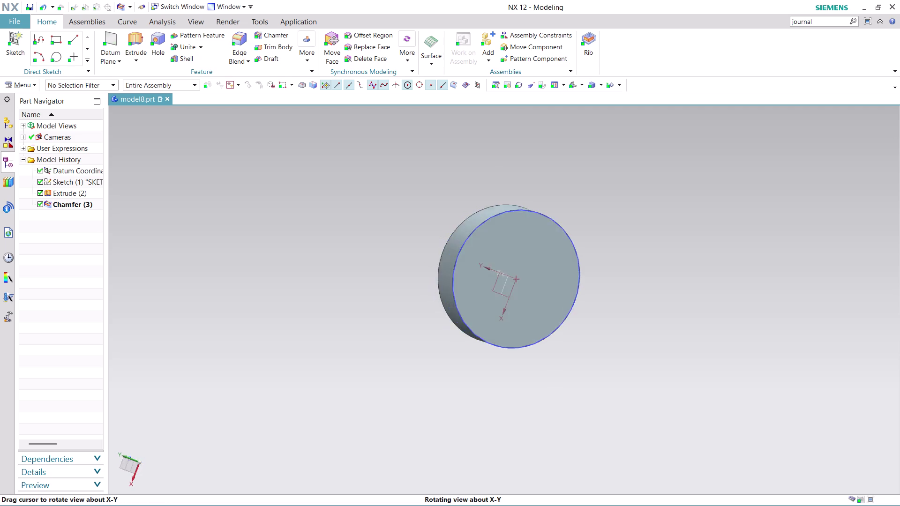
middle_drag(512, 162, 519, 166)
middle_drag(520, 169, 458, 268)
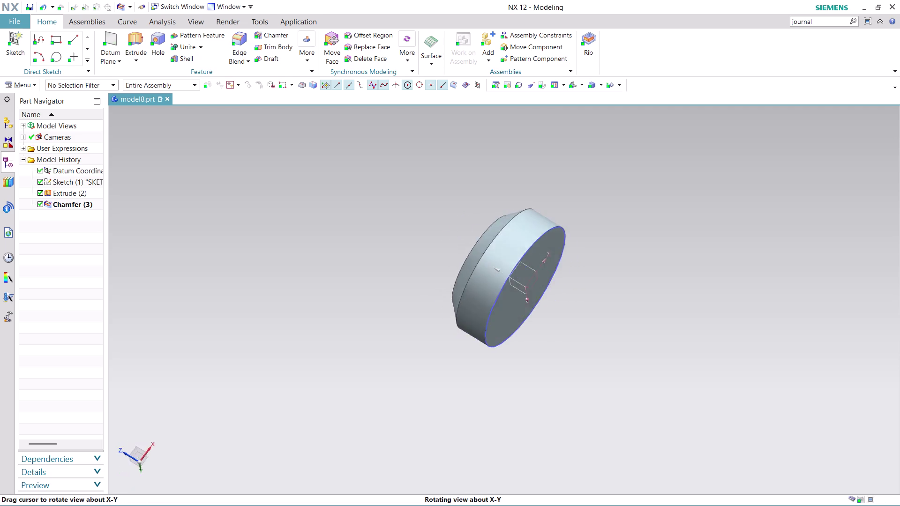
middle_drag(458, 269, 422, 231)
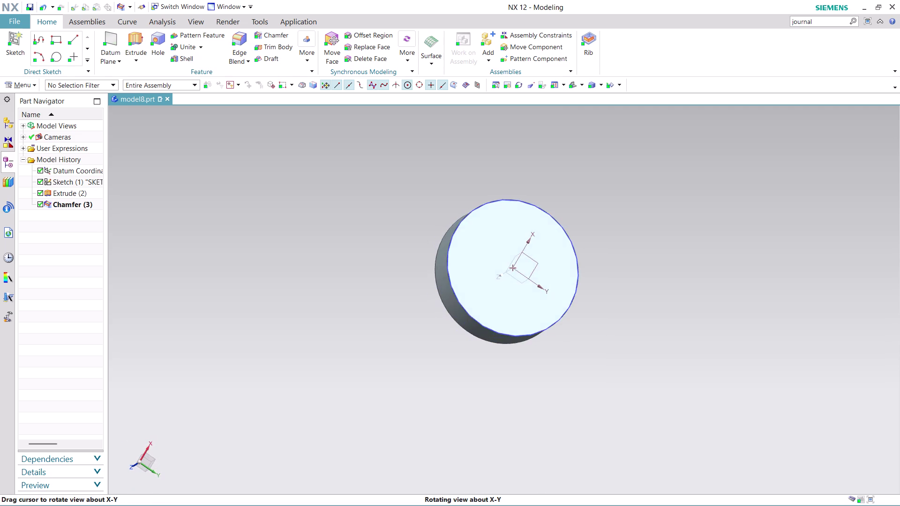
middle_drag(422, 231, 409, 237)
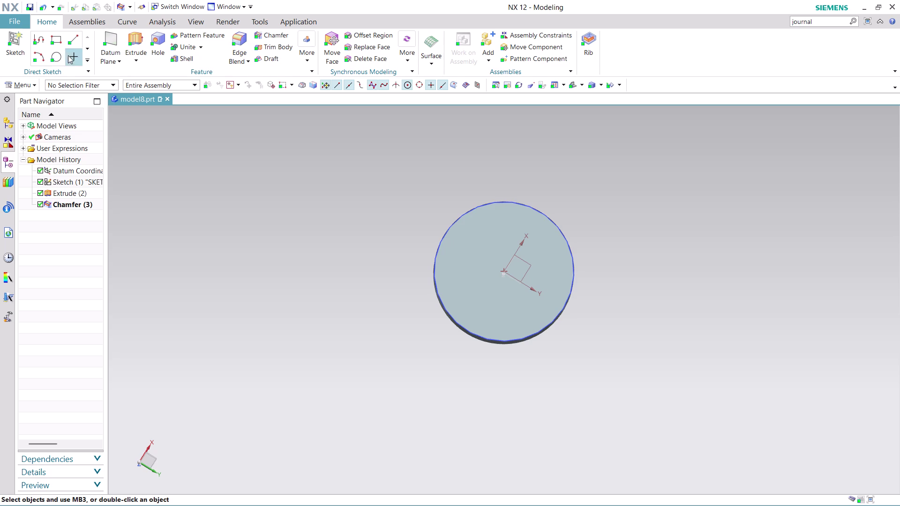
click(30, 83)
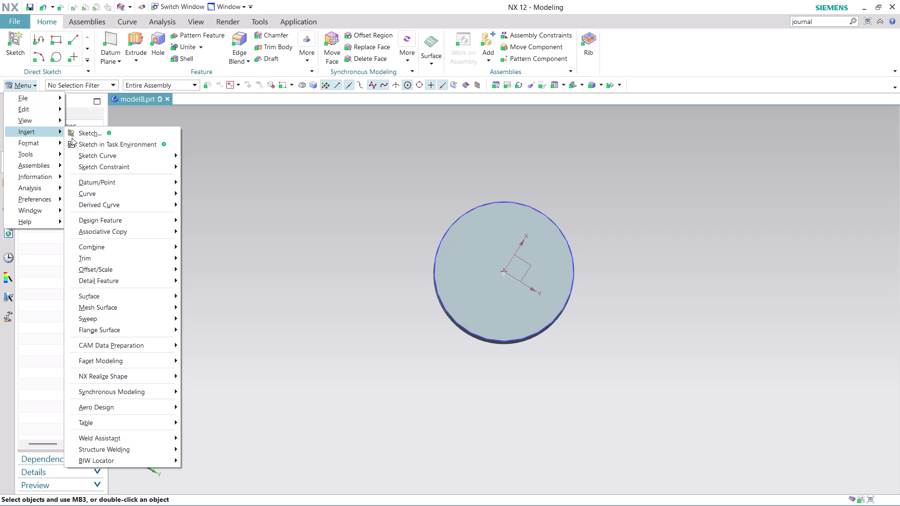
Create a sketch on the disc's end face with its origin at 0,0,0.
click(110, 146)
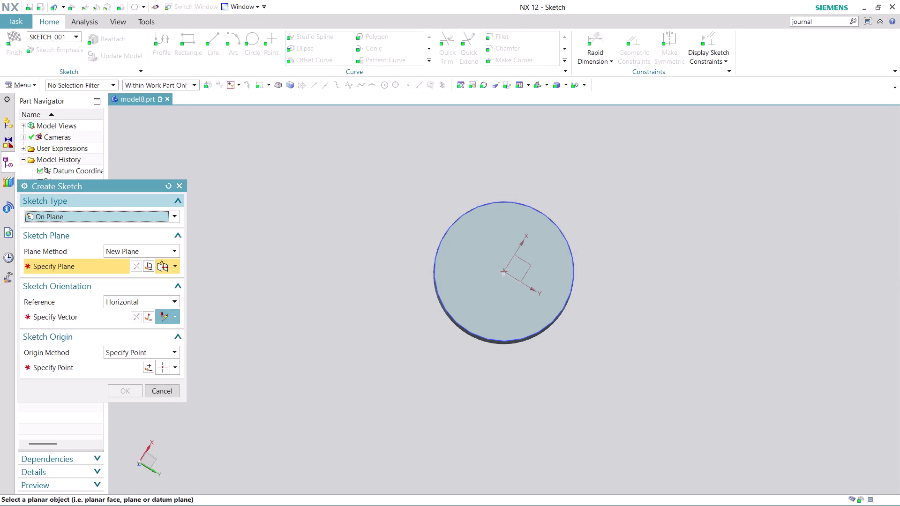
click(489, 258)
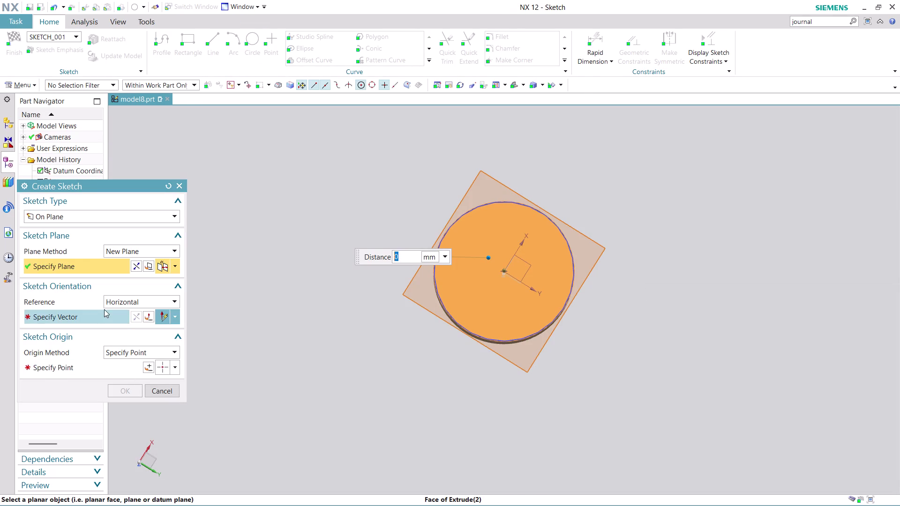
click(106, 316)
scroll(down, 3)
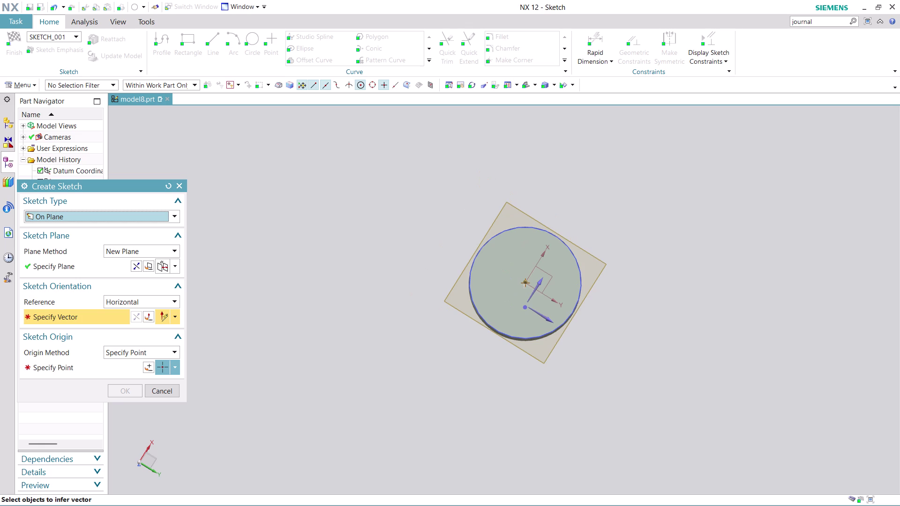
click(537, 316)
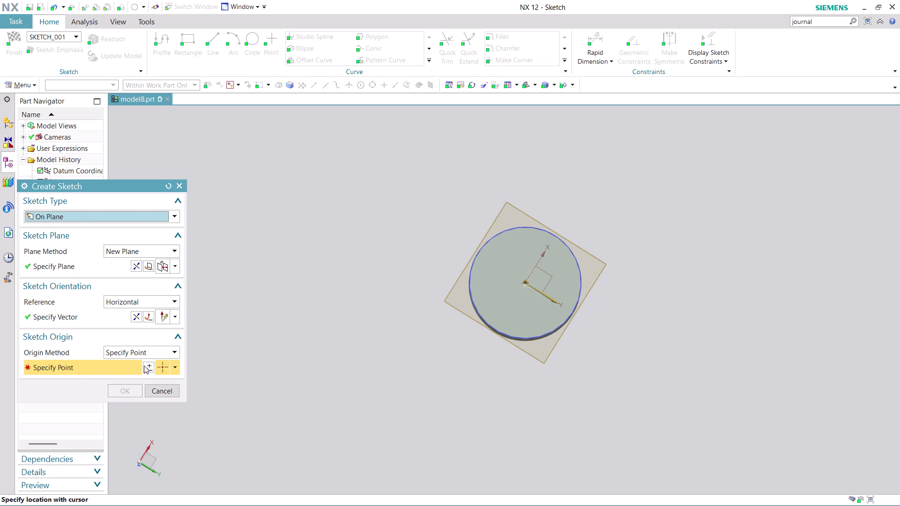
click(148, 366)
click(125, 379)
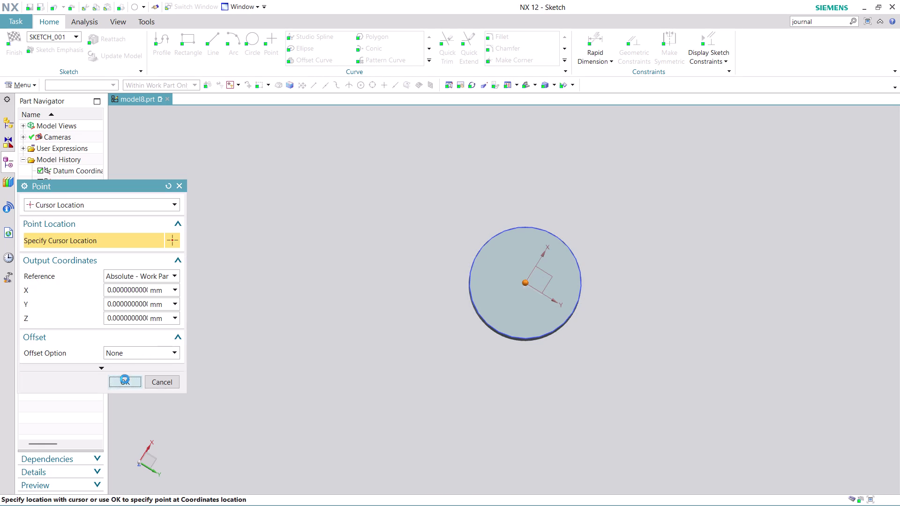
click(124, 390)
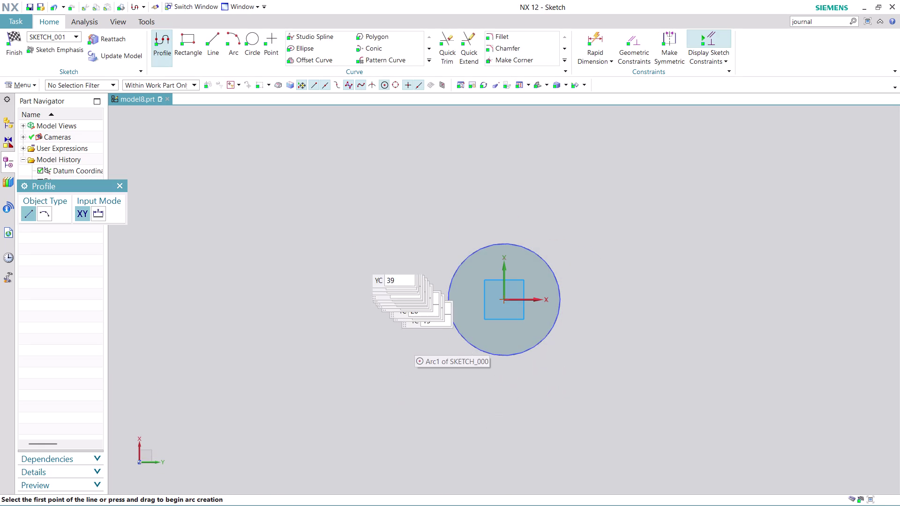
Draw a 50 mm diameter circle centred on the sketch origin.
click(253, 34)
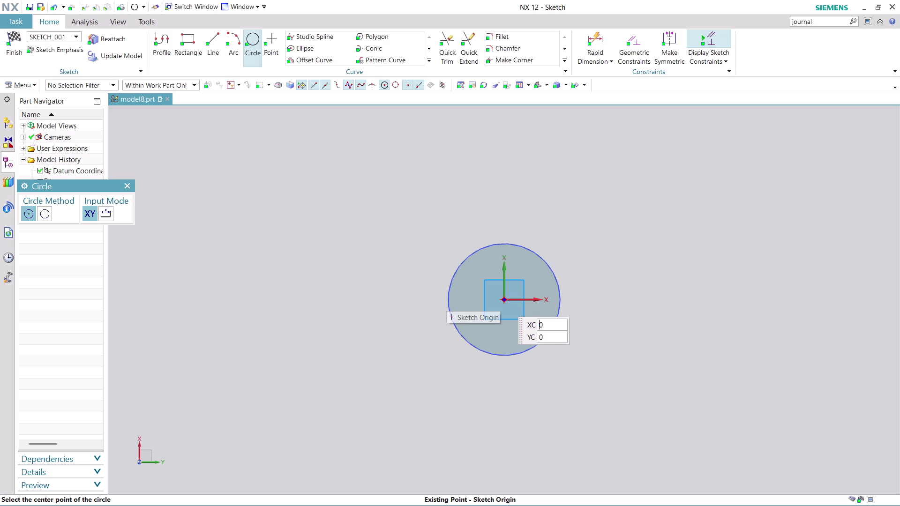
click(504, 301)
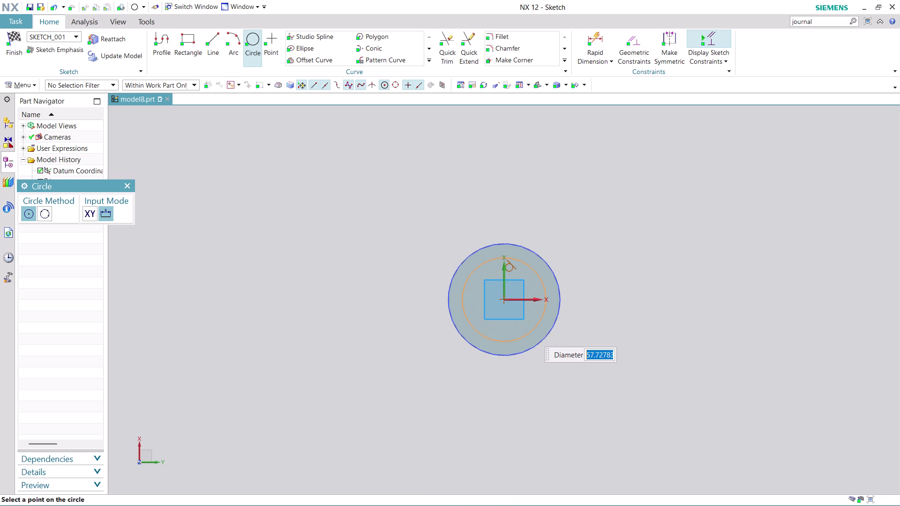
text(50)
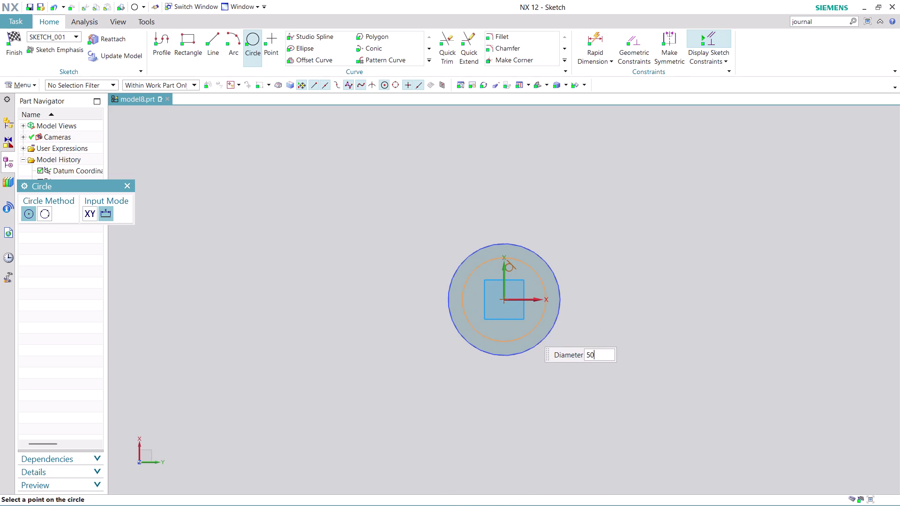
key(Return)
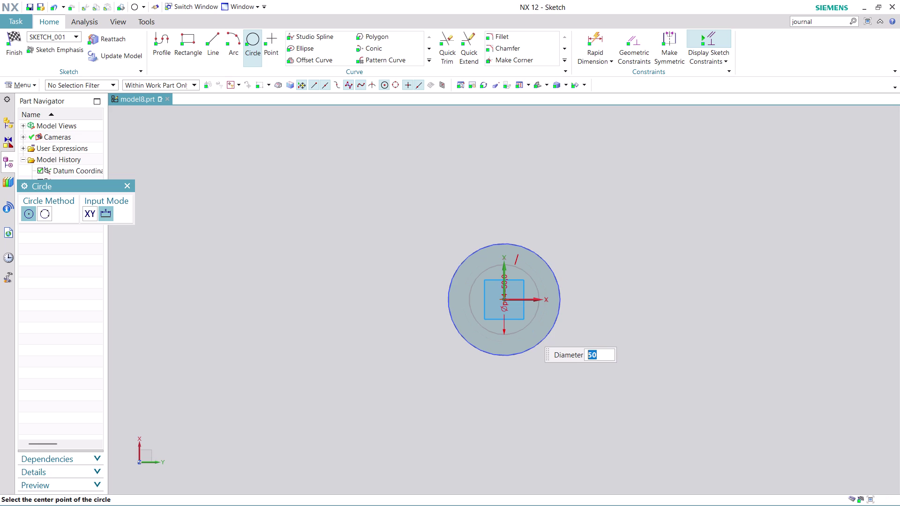
click(128, 184)
Orbit around the flange to check the circle, then finish the sketch.
middle_drag(539, 228, 542, 227)
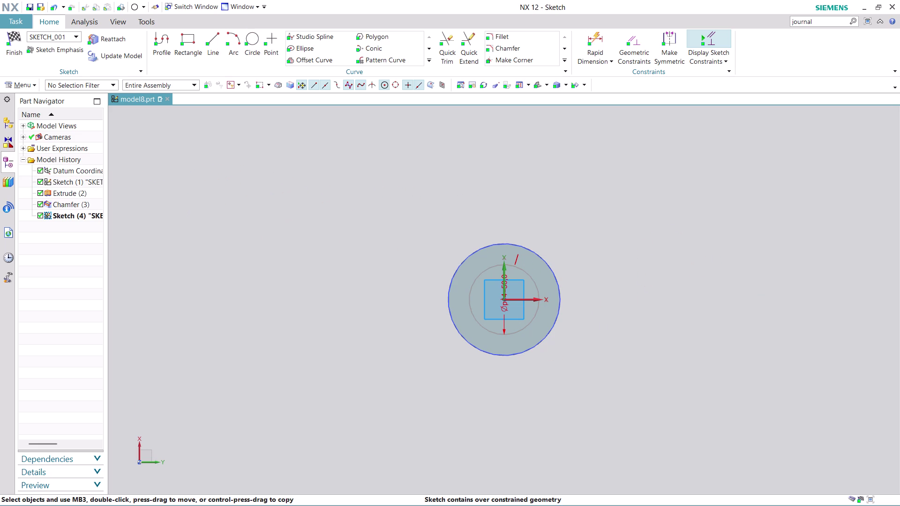
middle_drag(541, 228, 577, 320)
middle_drag(568, 323, 541, 311)
middle_click(542, 310)
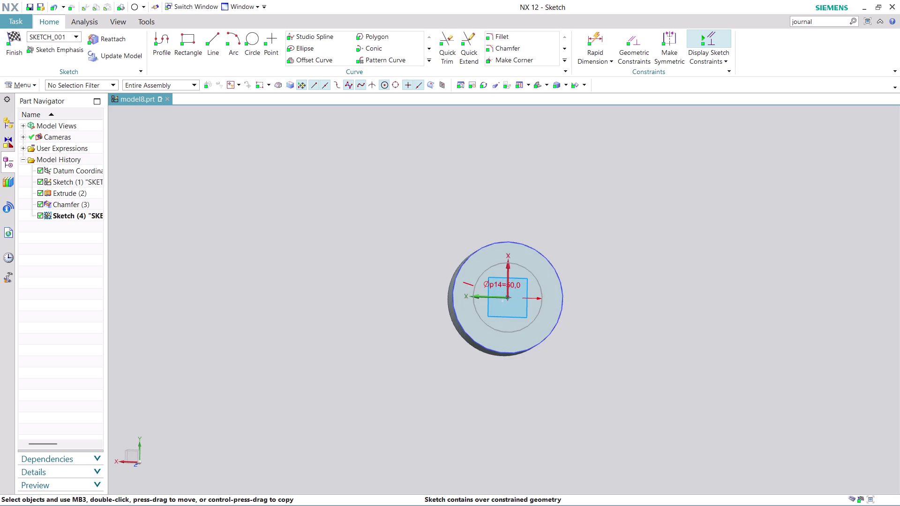
scroll(up, 3)
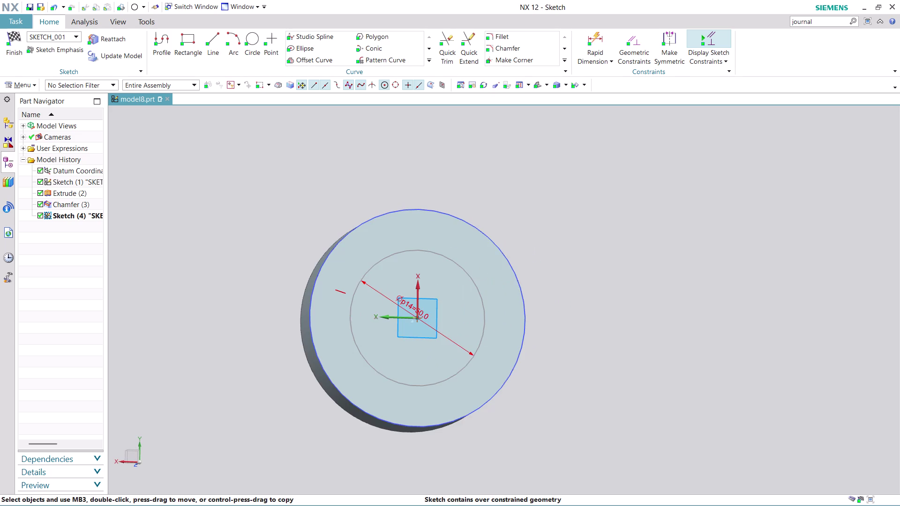
scroll(up, 3)
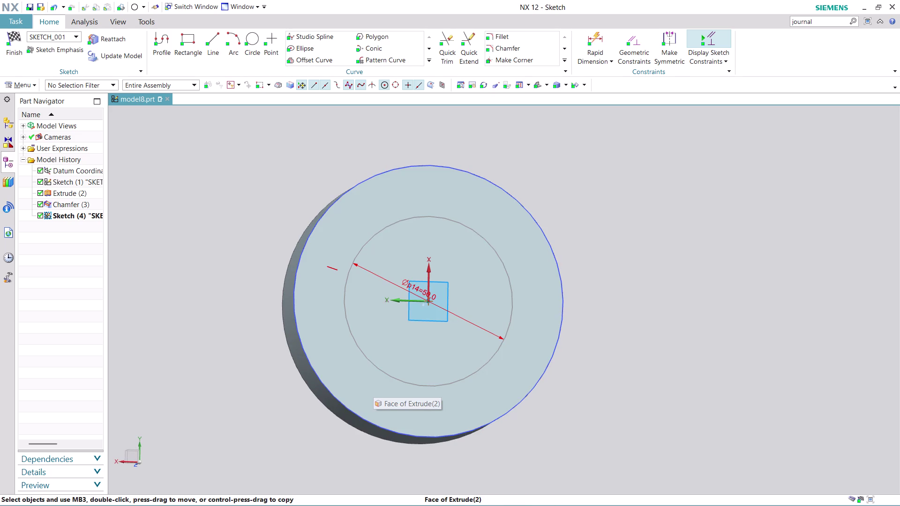
click(18, 40)
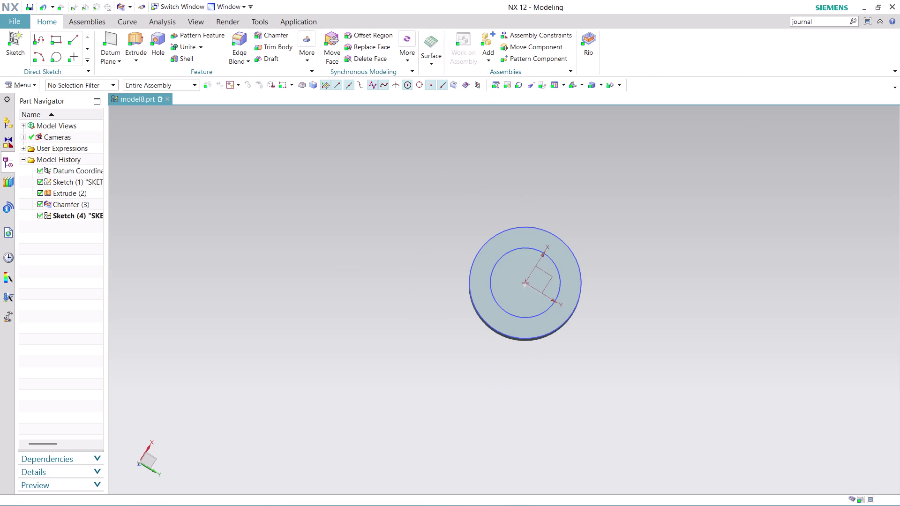
Extrude the 50 mm circle, applying 30 mm and entering a 90 mm end distance.
click(131, 37)
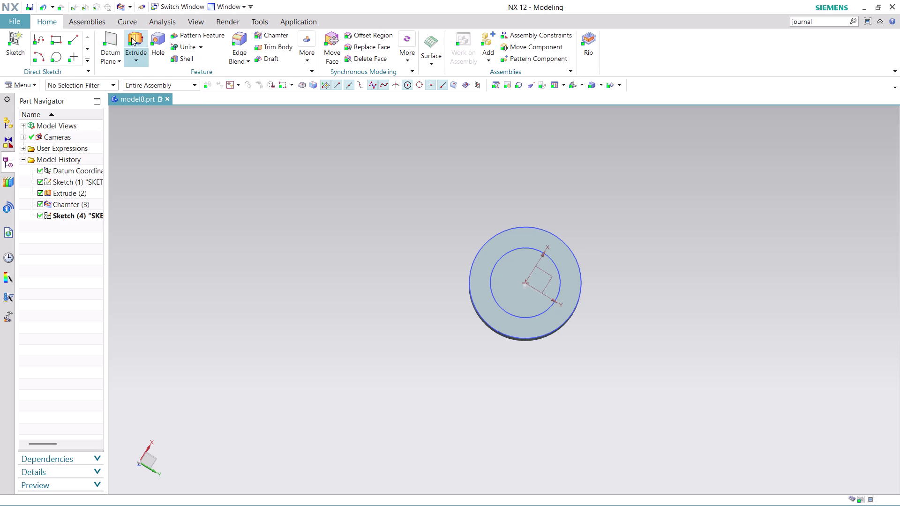
click(521, 309)
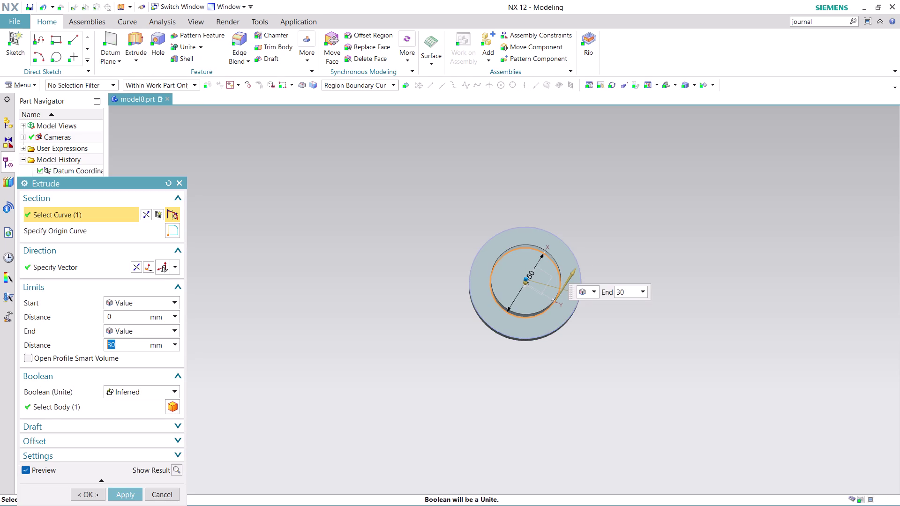
middle_drag(585, 360, 596, 307)
middle_click(596, 306)
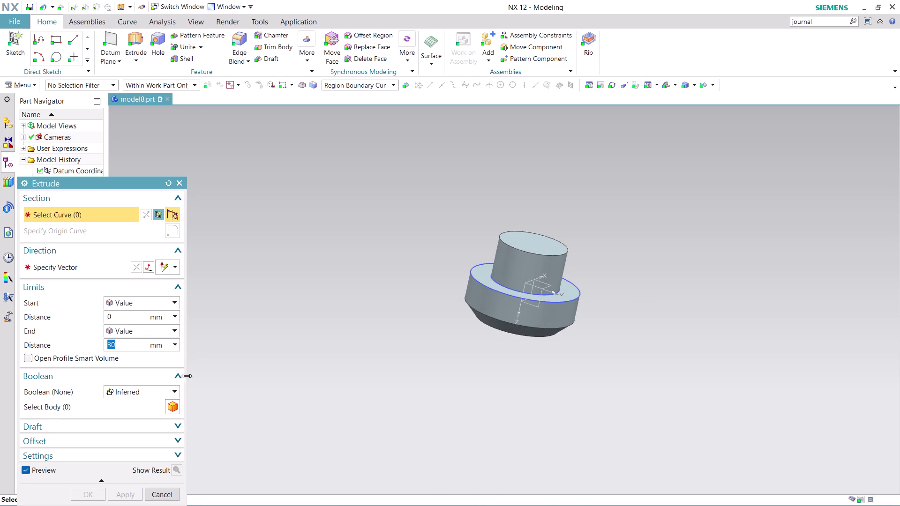
text(9)
text(0)
key(Return)
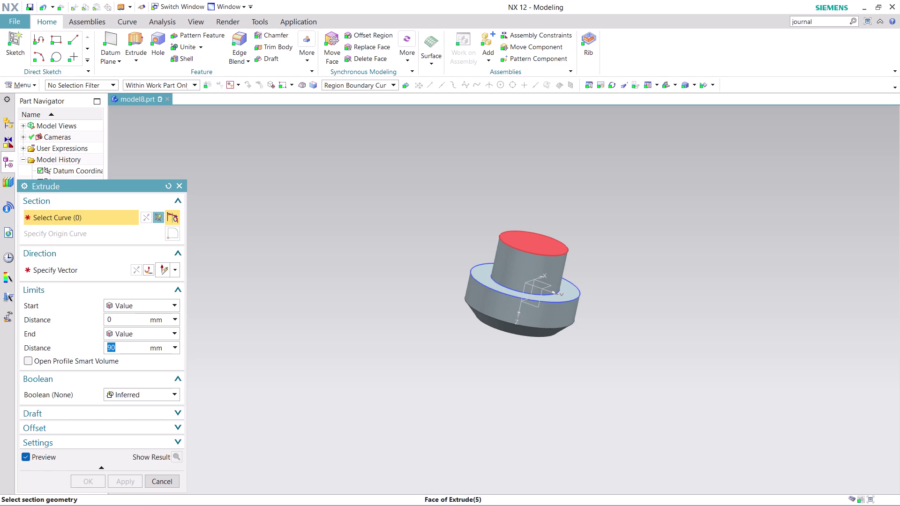
Reselect the circle as connected curves and apply the 90 mm shaft extrusion.
click(390, 85)
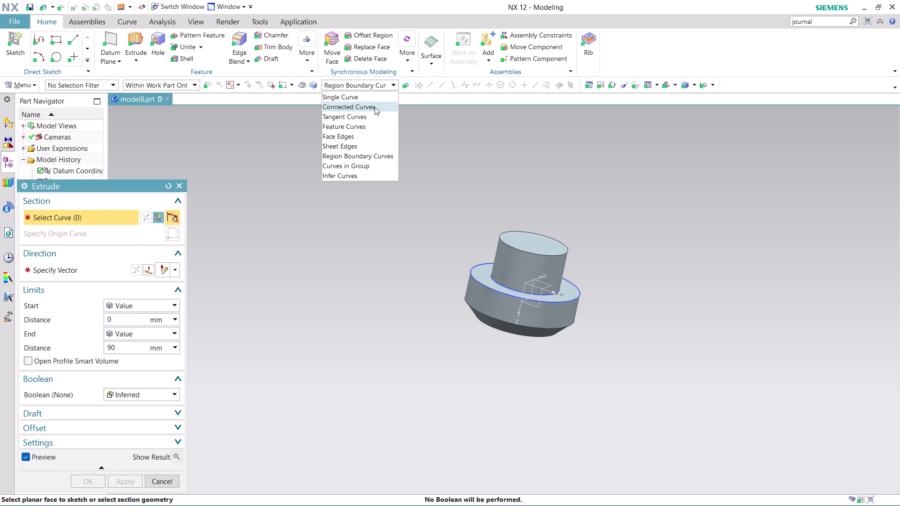
click(374, 107)
click(504, 288)
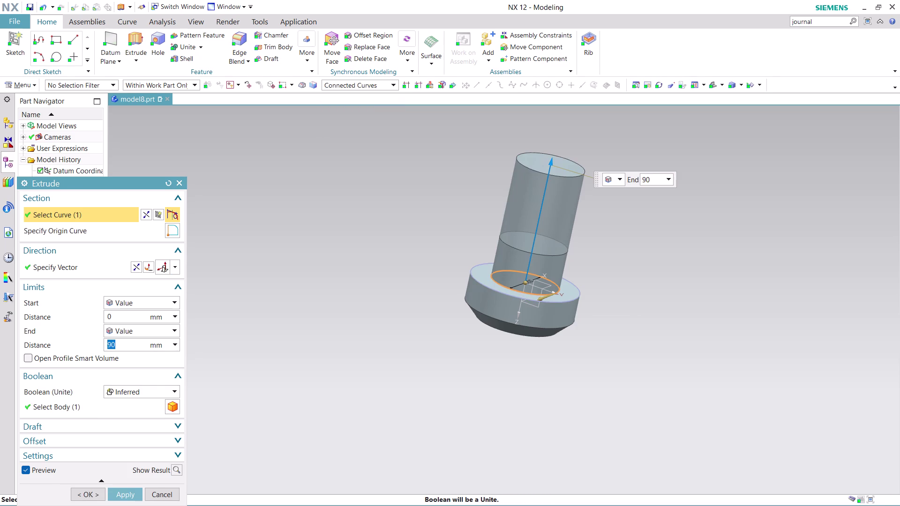
click(135, 491)
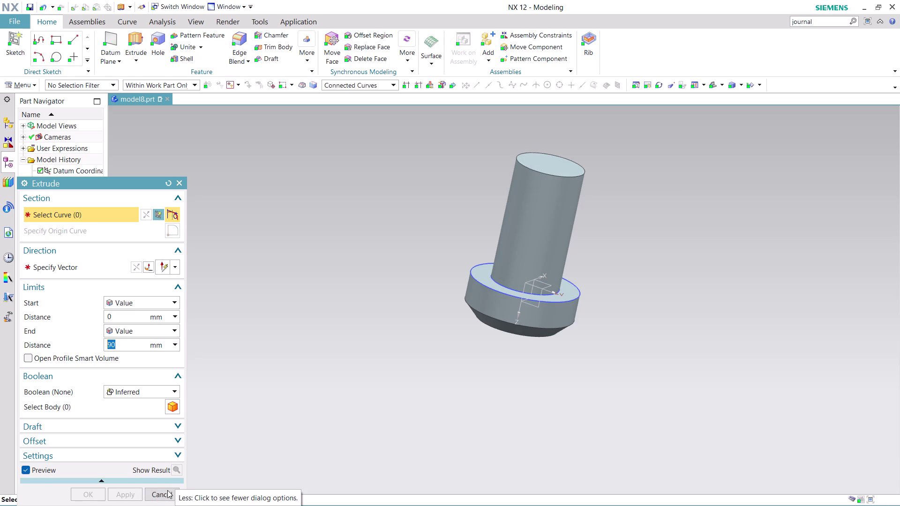
click(165, 494)
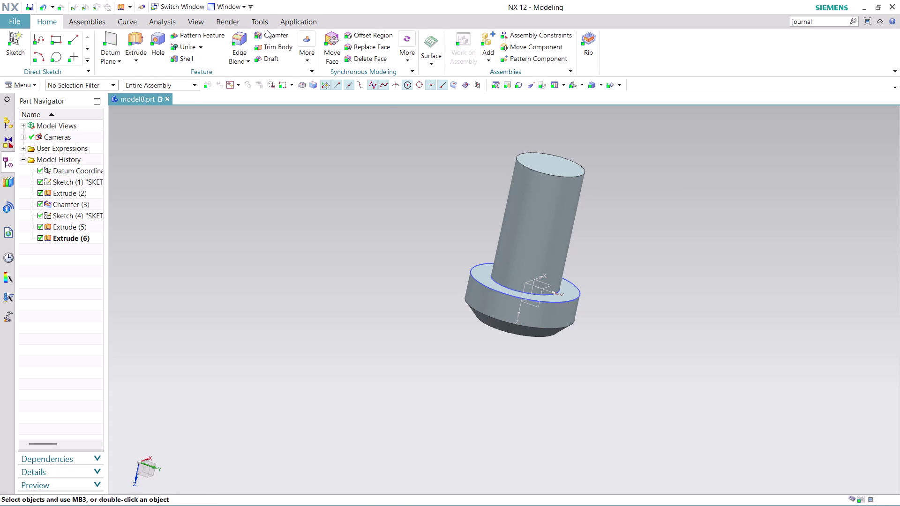
click(279, 36)
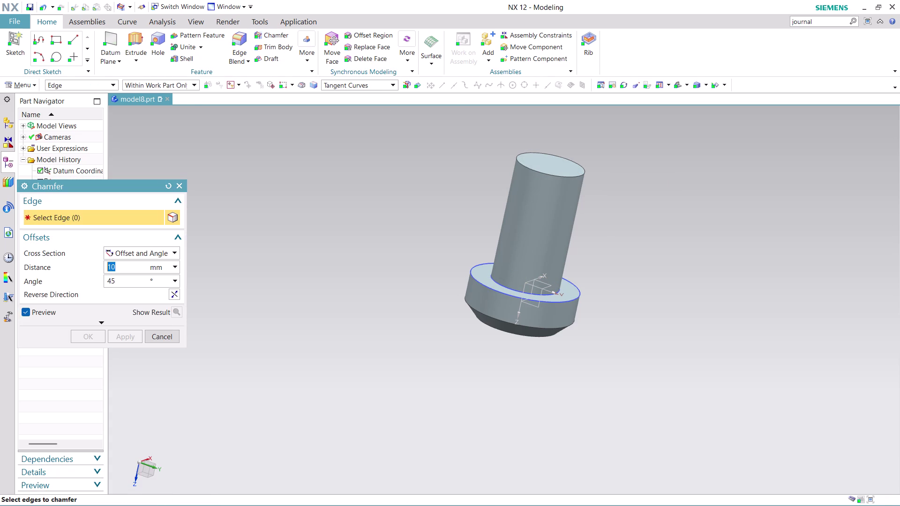
Chamfer the shaft's top edge with distance 10 and angle 45°.
click(547, 175)
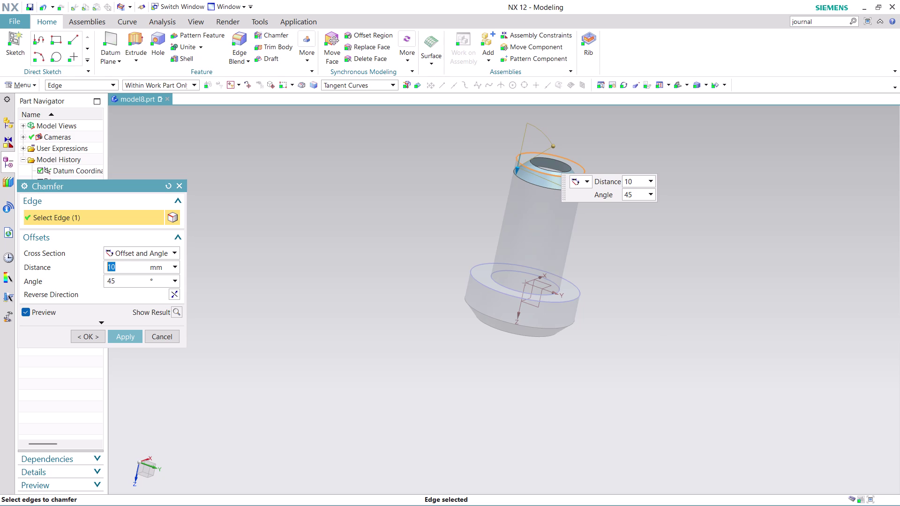
click(135, 338)
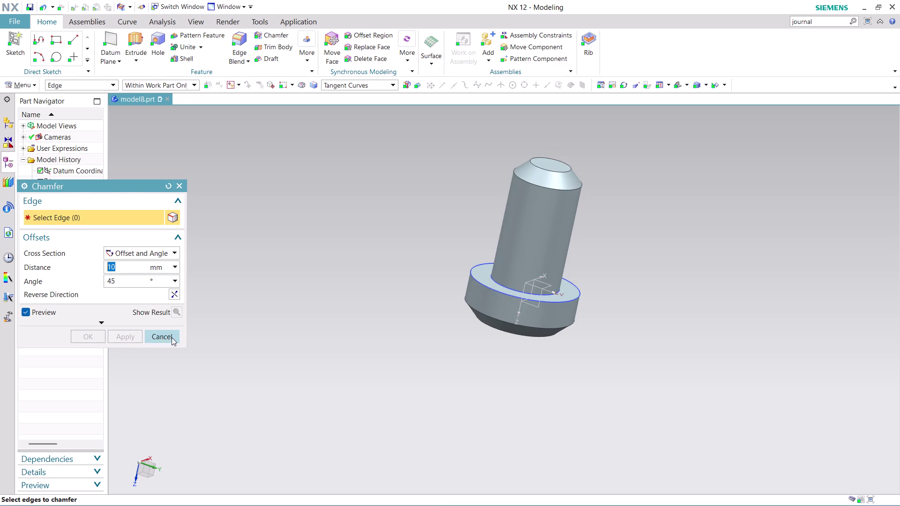
click(164, 335)
middle_drag(751, 248, 629, 252)
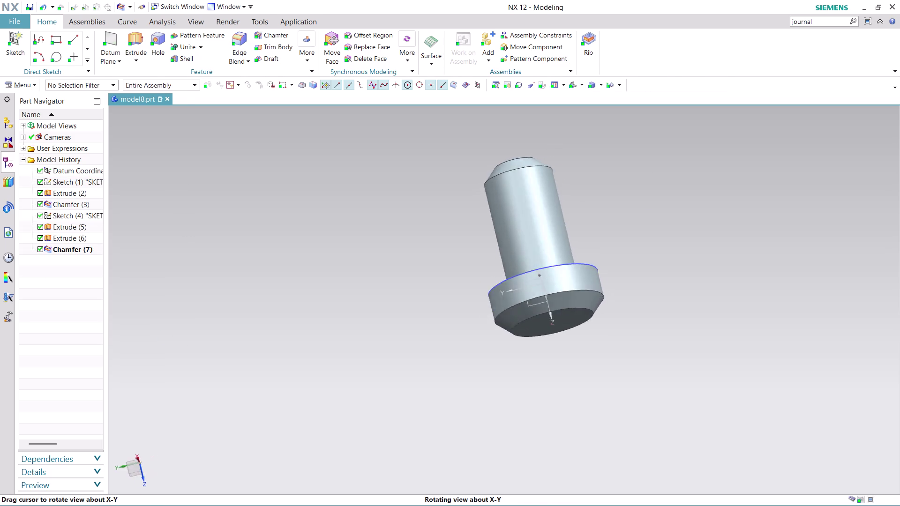
middle_drag(629, 252, 477, 238)
scroll(up, 3)
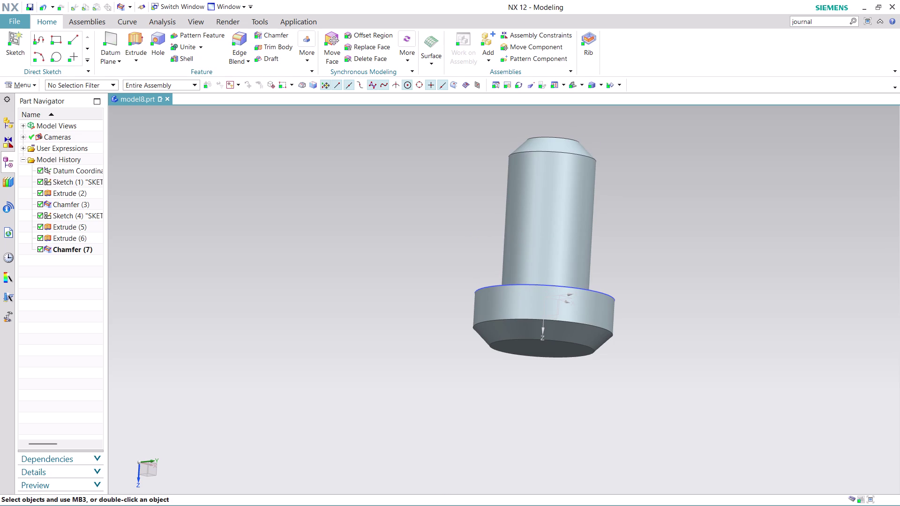
drag(647, 183, 604, 199)
middle_drag(625, 160, 472, 171)
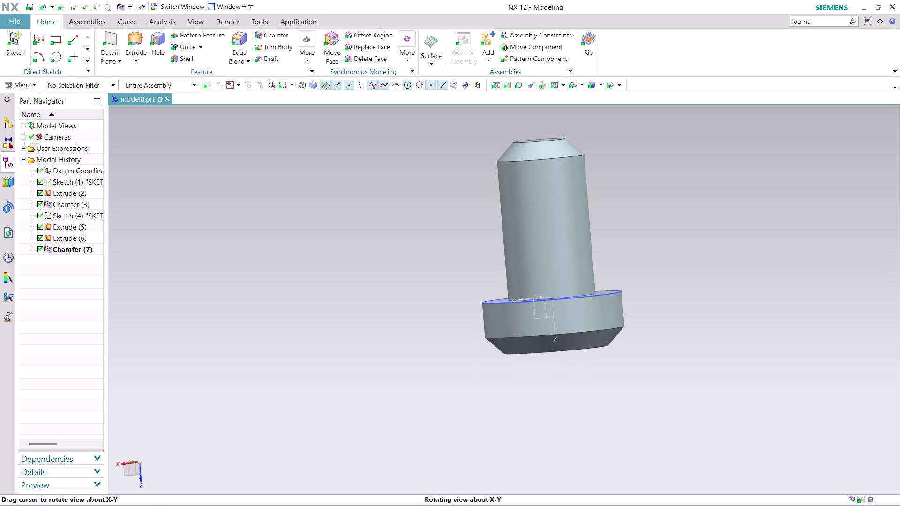
middle_drag(472, 172, 470, 171)
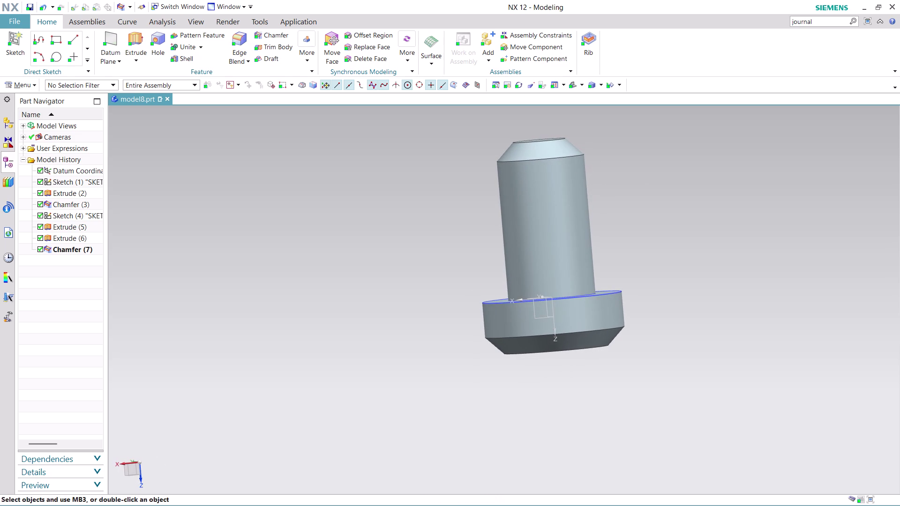
scroll(down, 3)
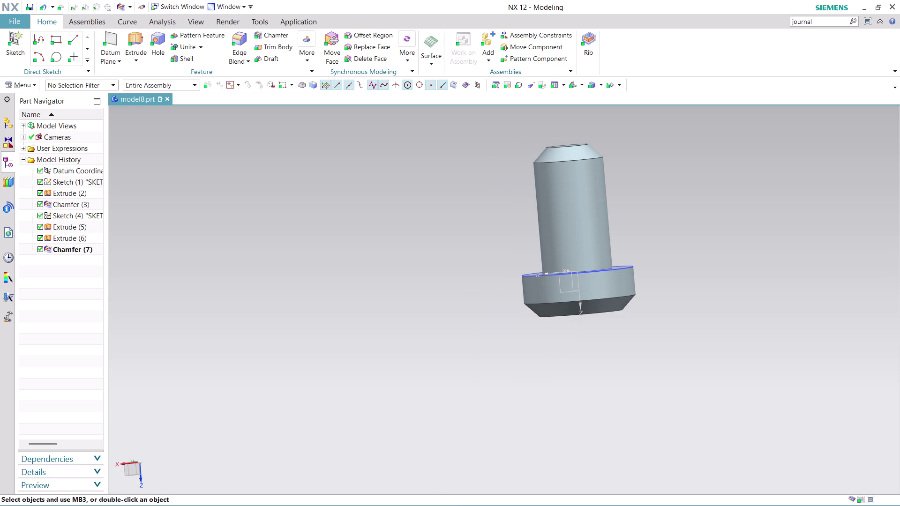
scroll(up, 3)
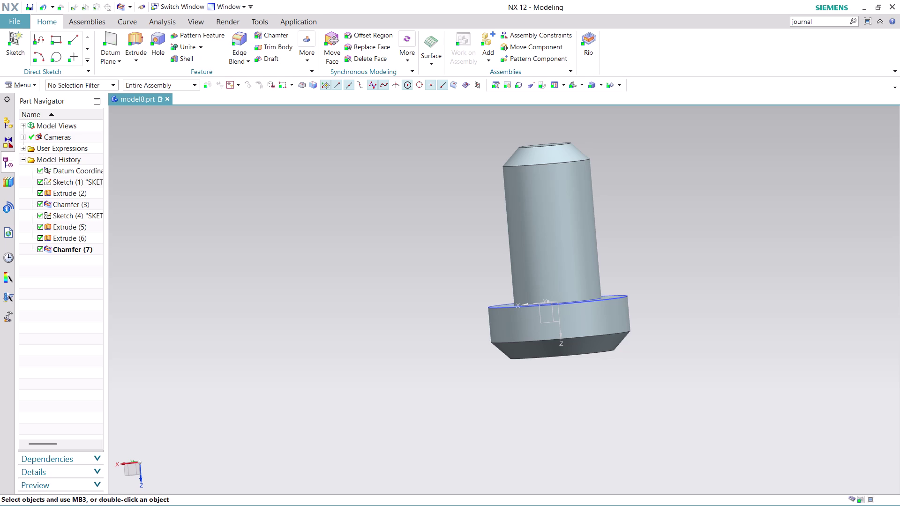
click(162, 38)
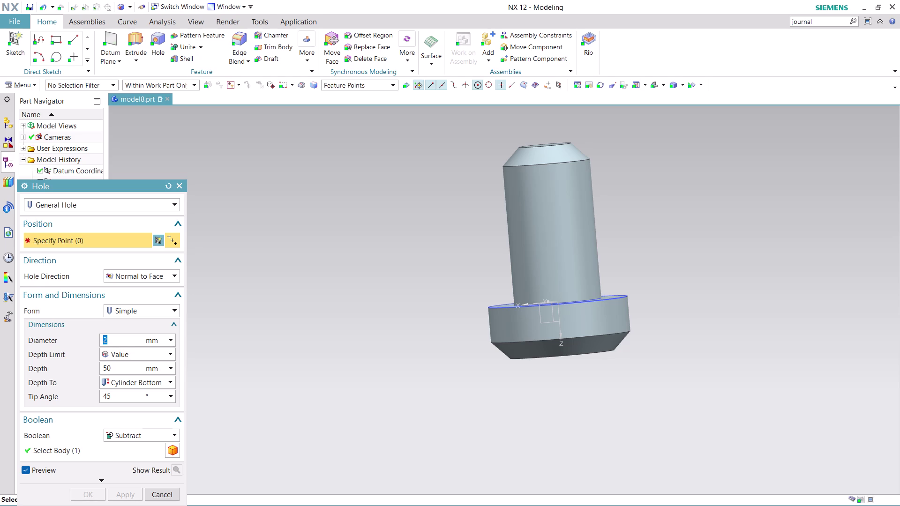
Start a hole-position sketch, back out of it, then retry from the Hole dialog.
click(157, 239)
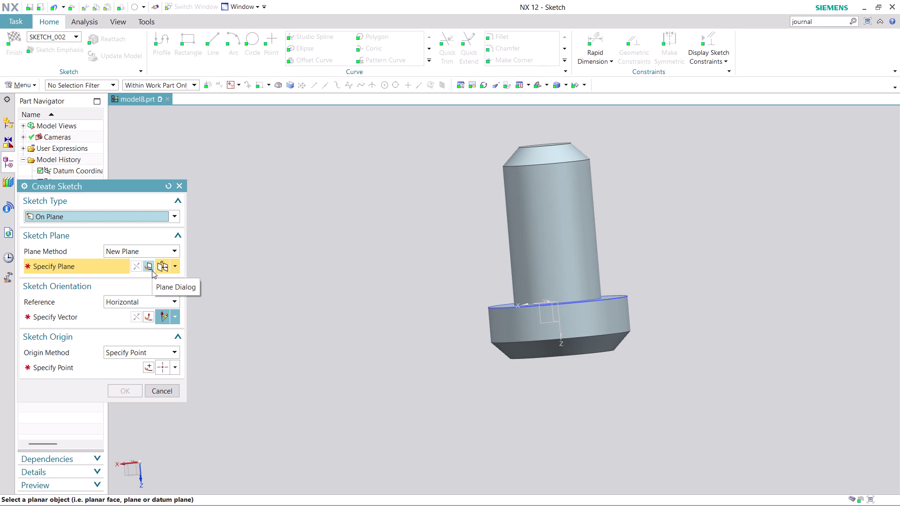
click(551, 172)
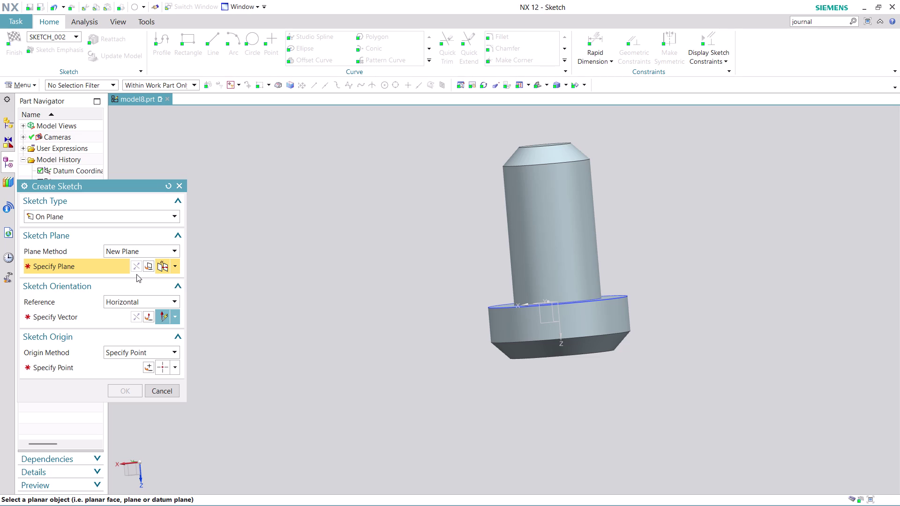
click(162, 394)
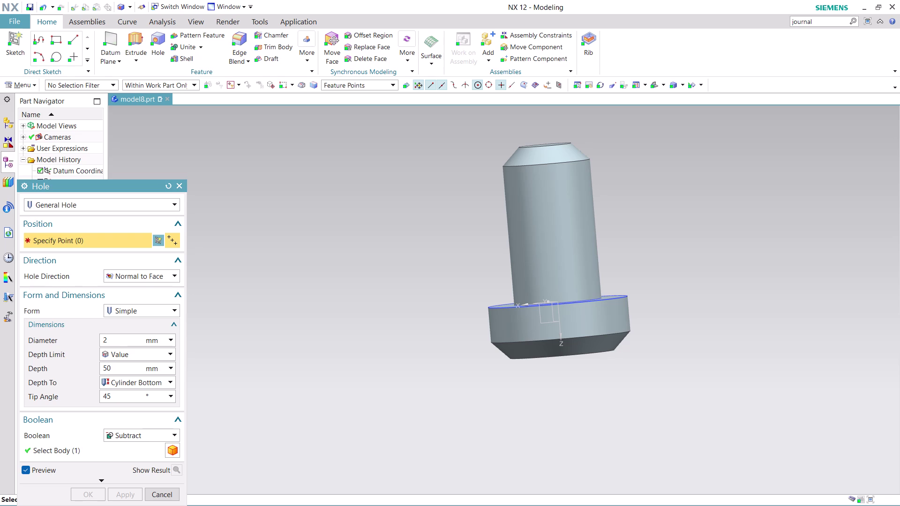
click(177, 241)
click(555, 173)
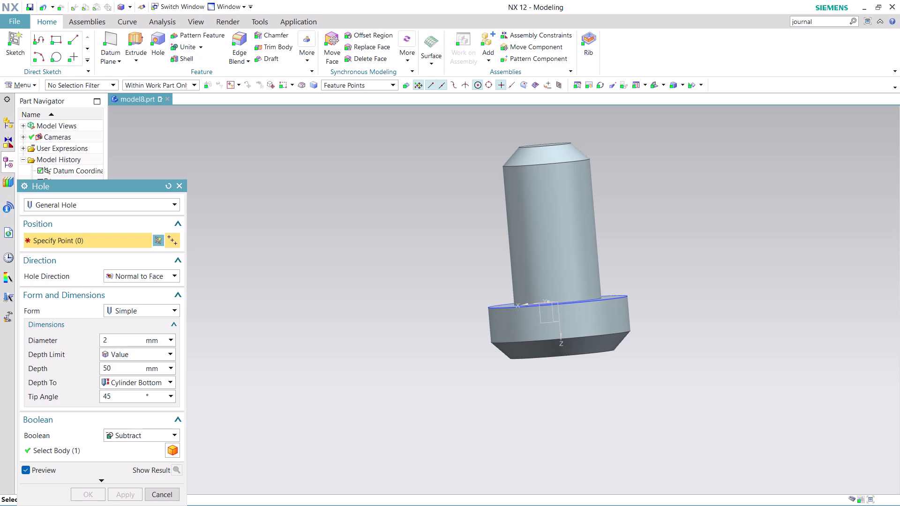
click(562, 182)
Orbit to a side view of the shaft and start the hole-centre sketch.
middle_drag(630, 205, 630, 255)
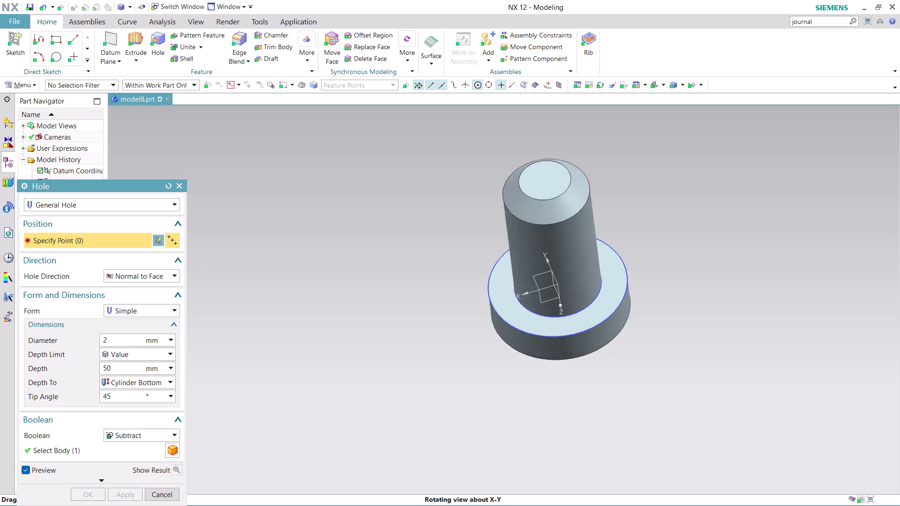
middle_drag(630, 255, 625, 263)
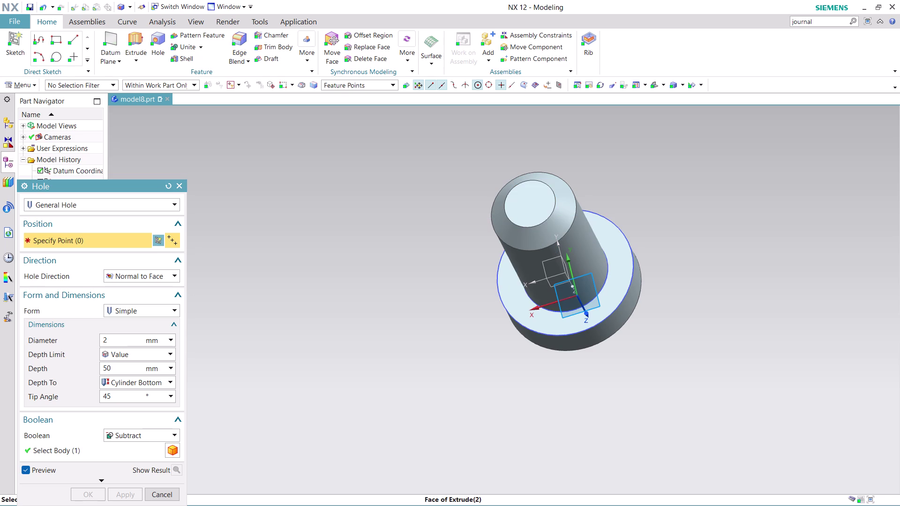
middle_drag(479, 365, 483, 330)
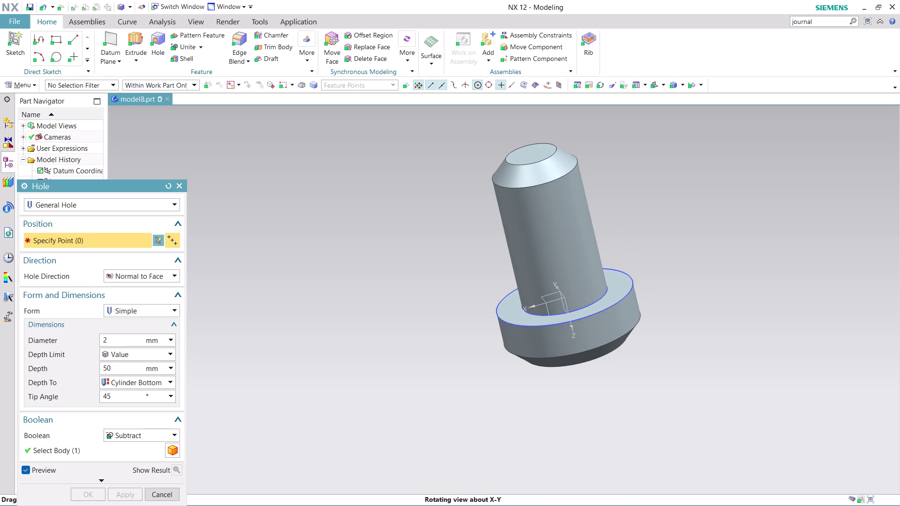
middle_drag(482, 329, 555, 312)
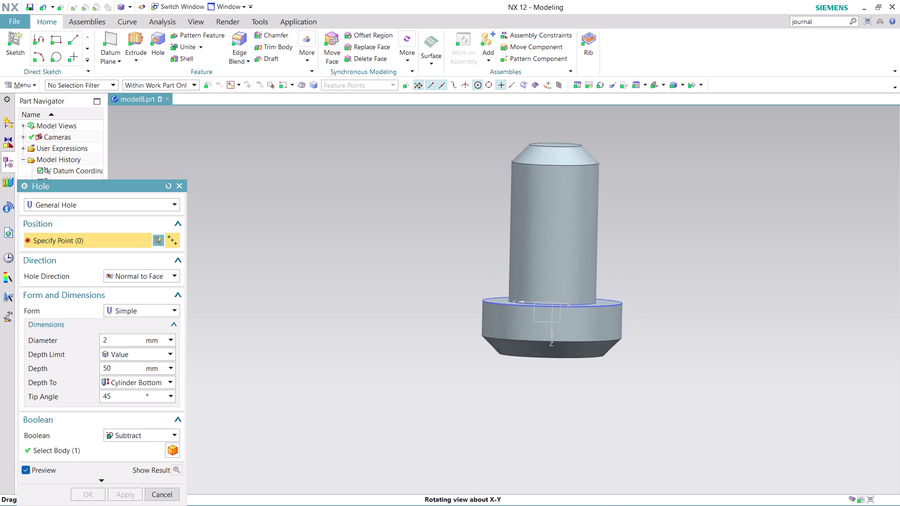
middle_drag(555, 311, 590, 311)
scroll(up, 3)
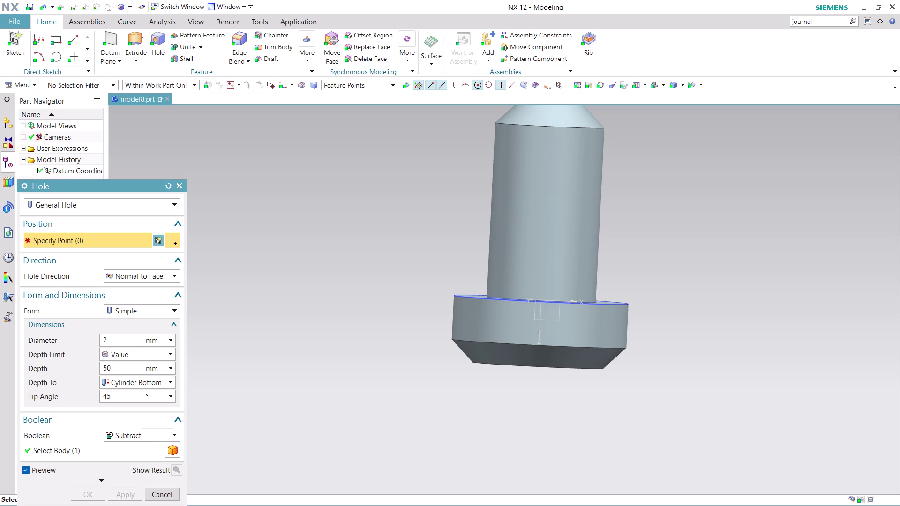
click(558, 317)
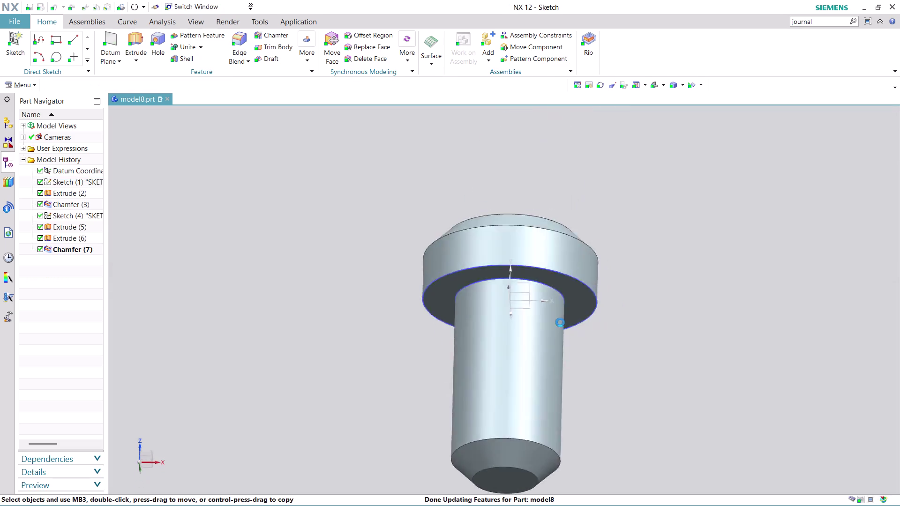
Place the cross hole's centre point on the shaft.
scroll(down, 3)
scroll(up, 3)
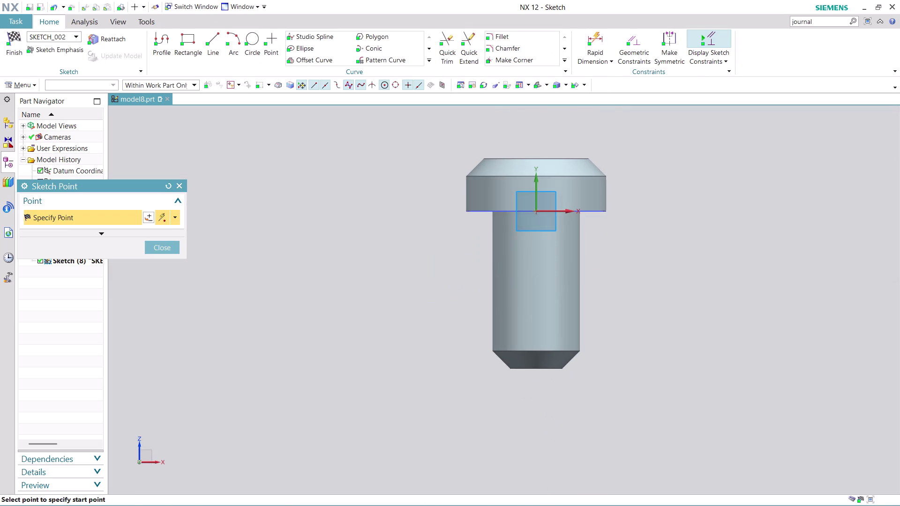
scroll(up, 3)
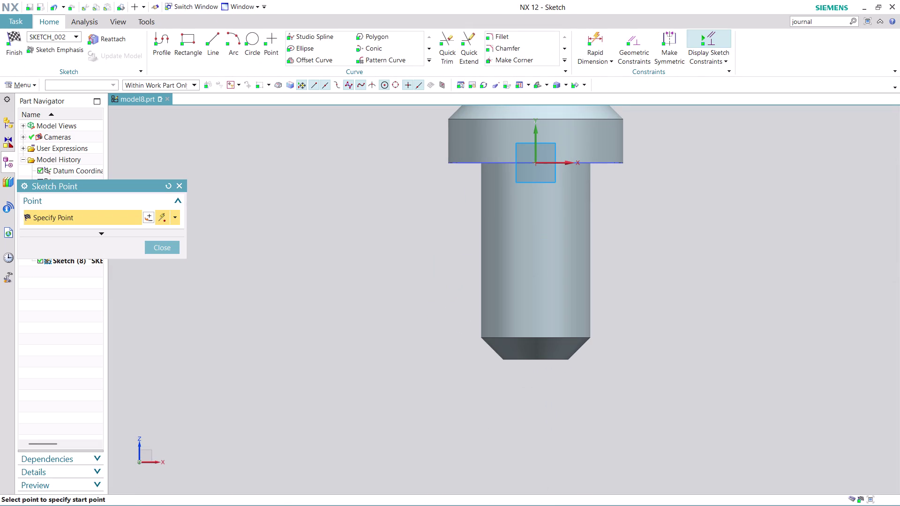
click(534, 320)
click(170, 249)
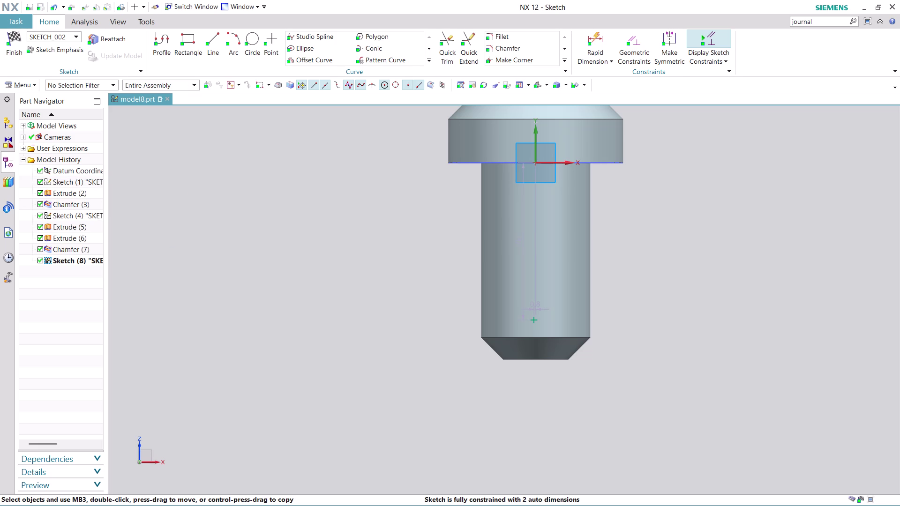
Dimension the point 72 from the flange and finish the sketch.
drag(523, 238, 425, 242)
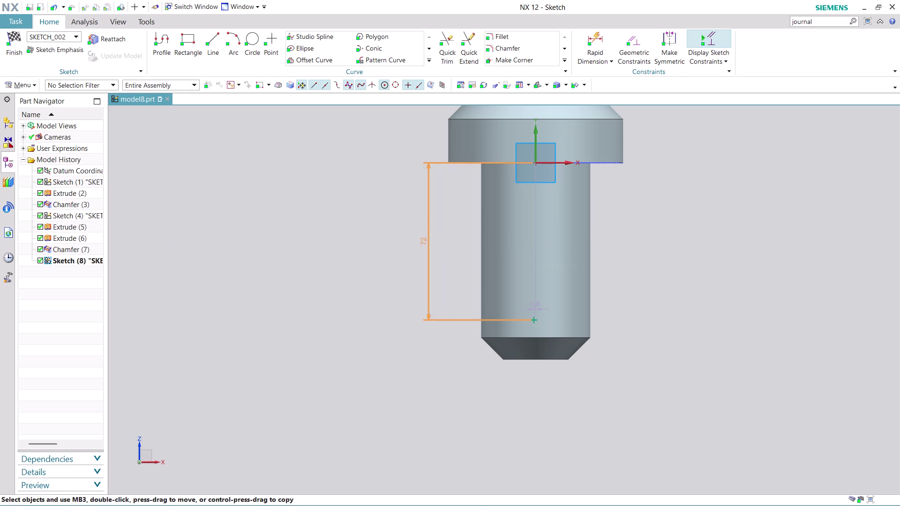
drag(424, 242, 398, 247)
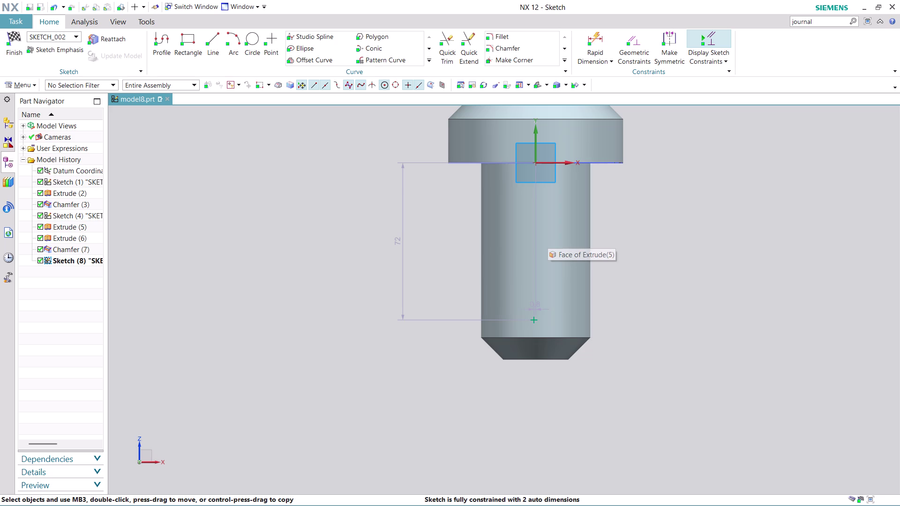
click(13, 53)
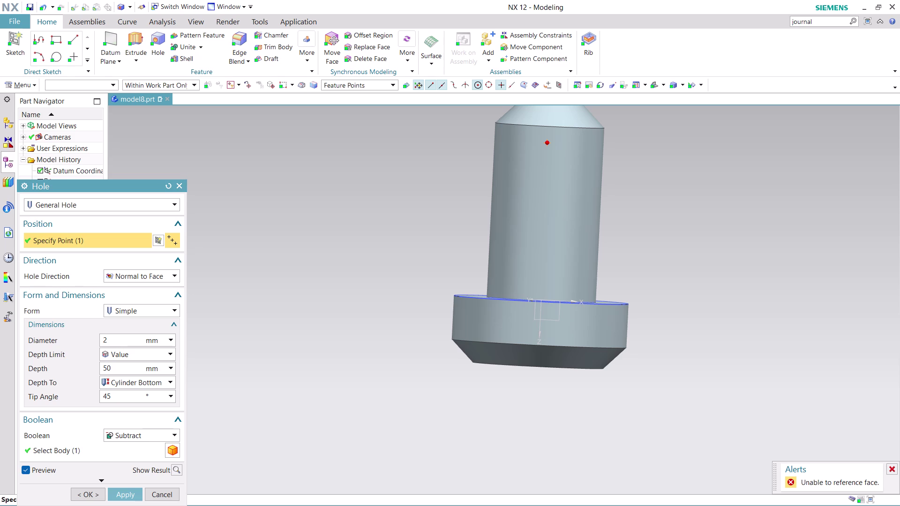
click(169, 367)
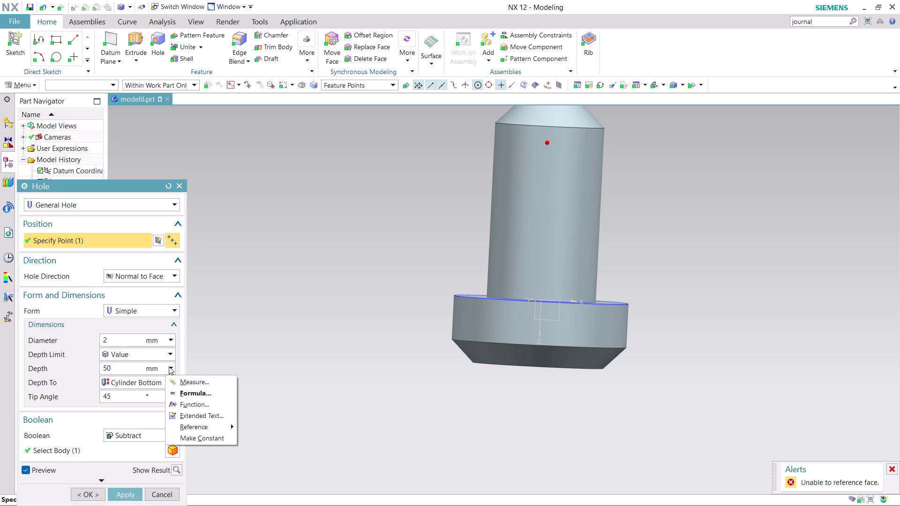
Set the hole depth limit to Until Next and the diameter to 12.
click(168, 367)
click(167, 353)
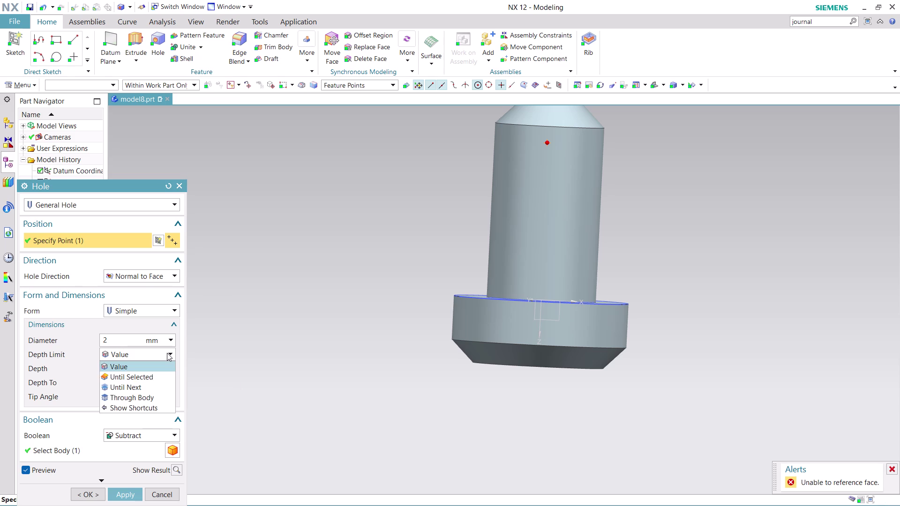
click(161, 383)
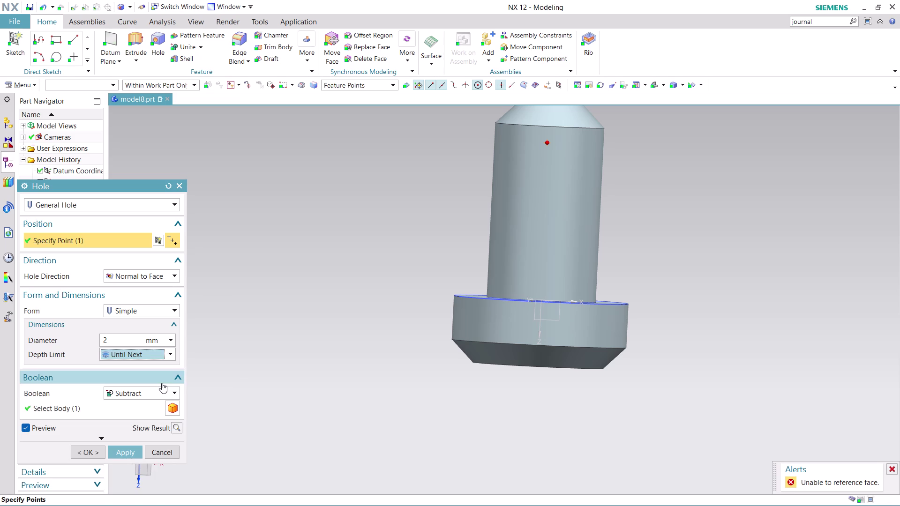
double_click(119, 341)
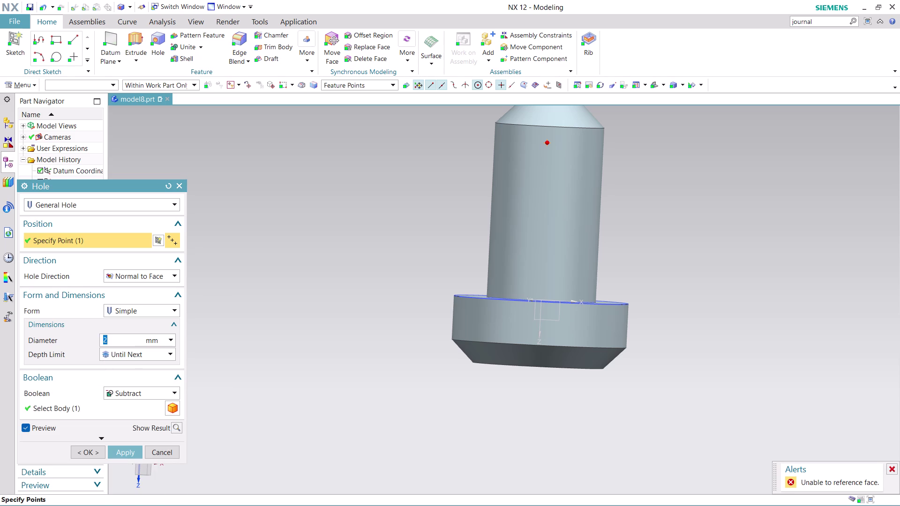
text(12)
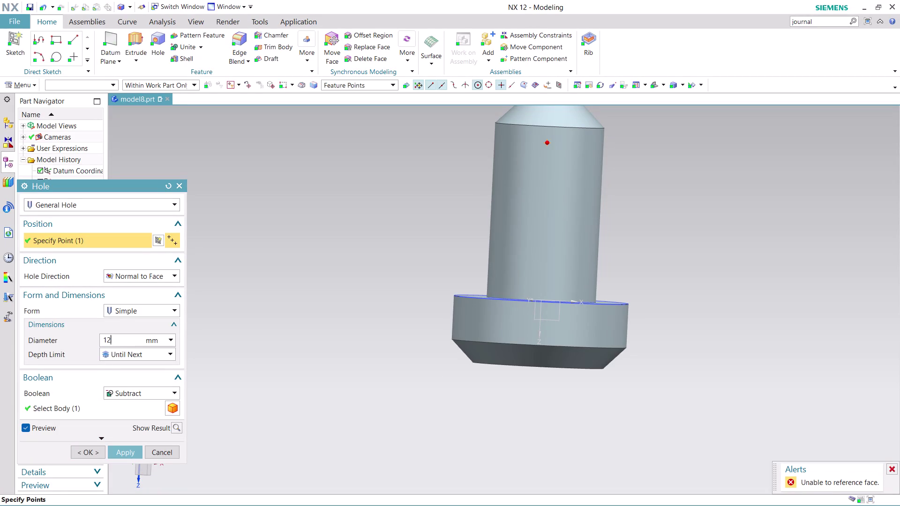
Try Through Body, then set the depth limit to Until Selected.
middle_drag(672, 257, 609, 363)
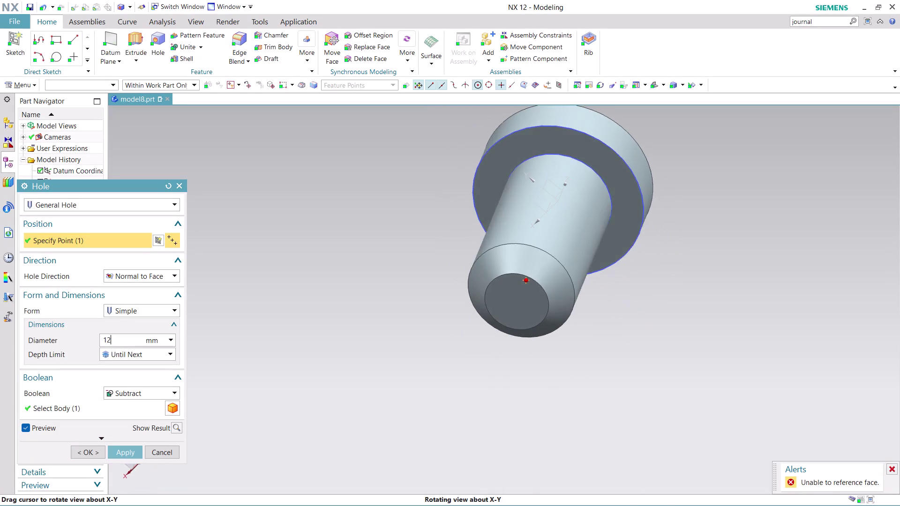
middle_drag(609, 363, 670, 215)
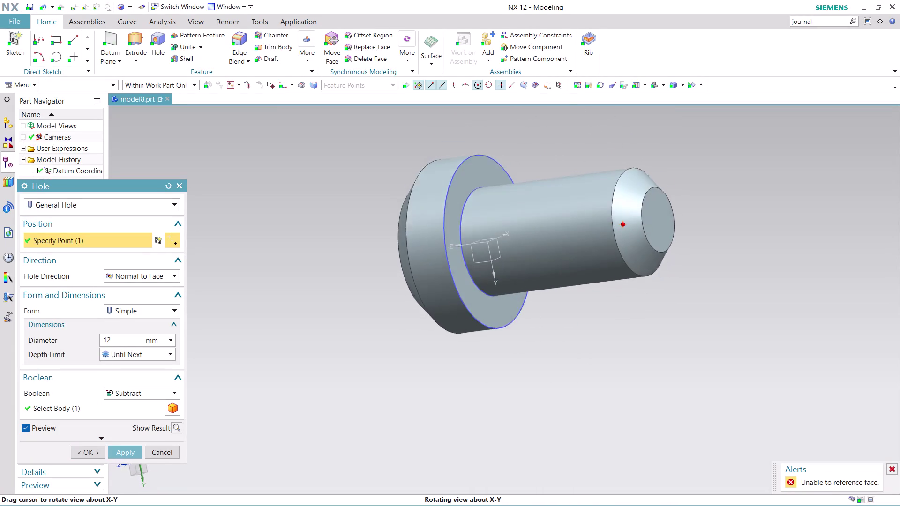
middle_drag(669, 214, 543, 132)
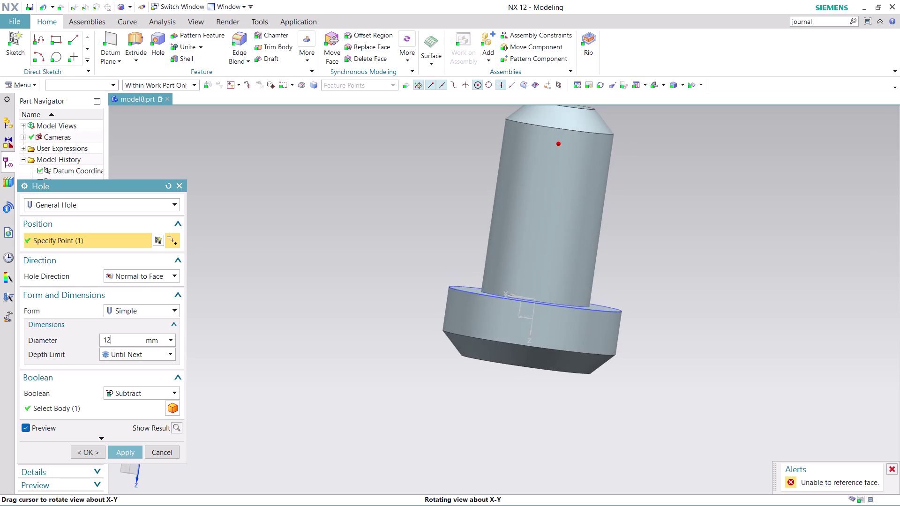
middle_drag(543, 131, 517, 143)
click(172, 351)
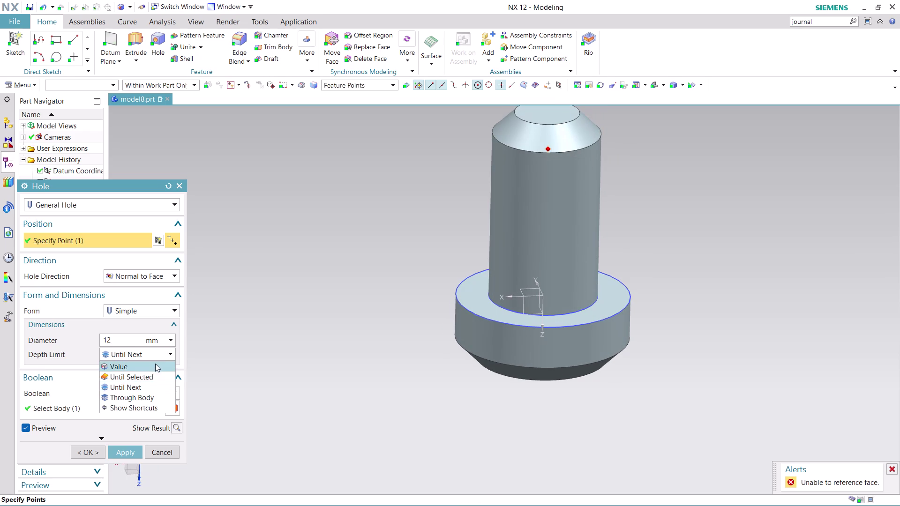
click(155, 399)
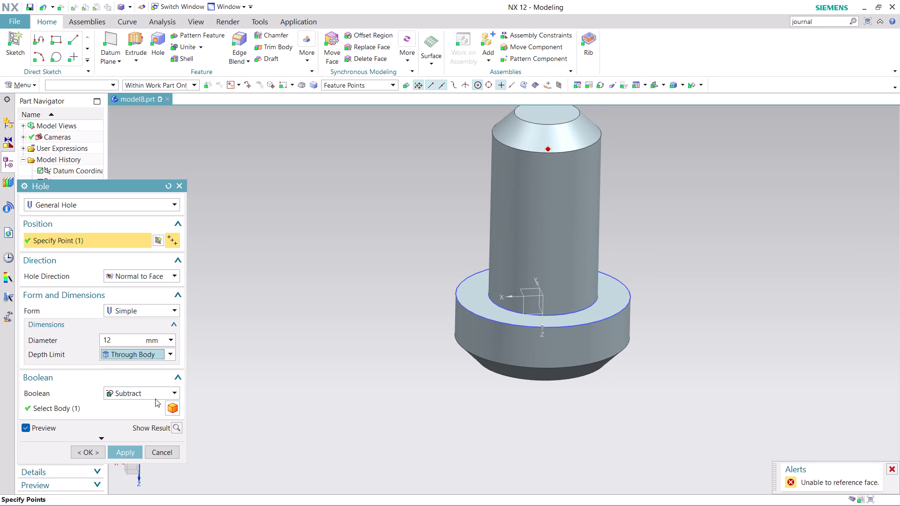
click(170, 354)
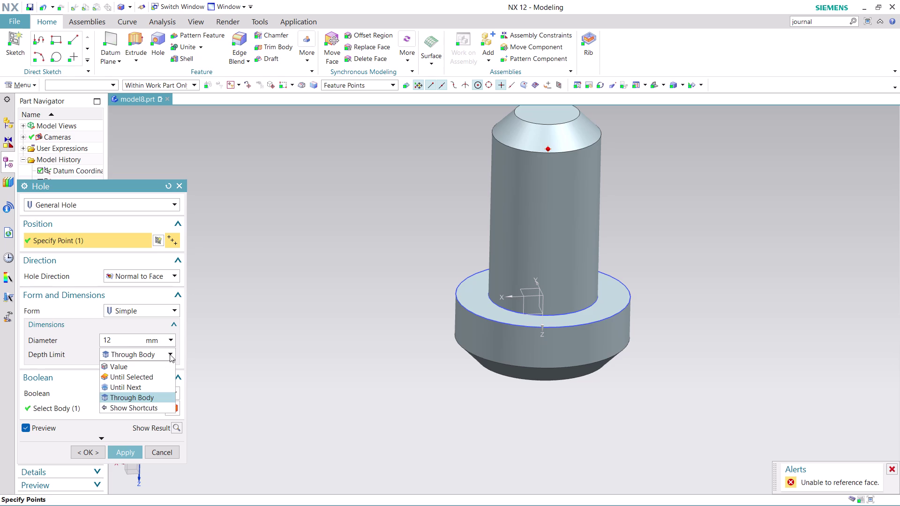
scroll(down, 3)
scroll(down, 3)
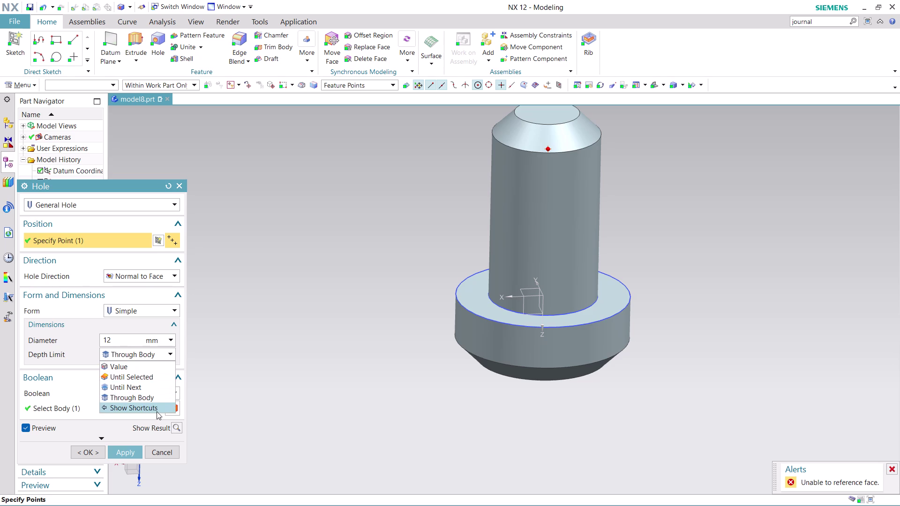
click(160, 377)
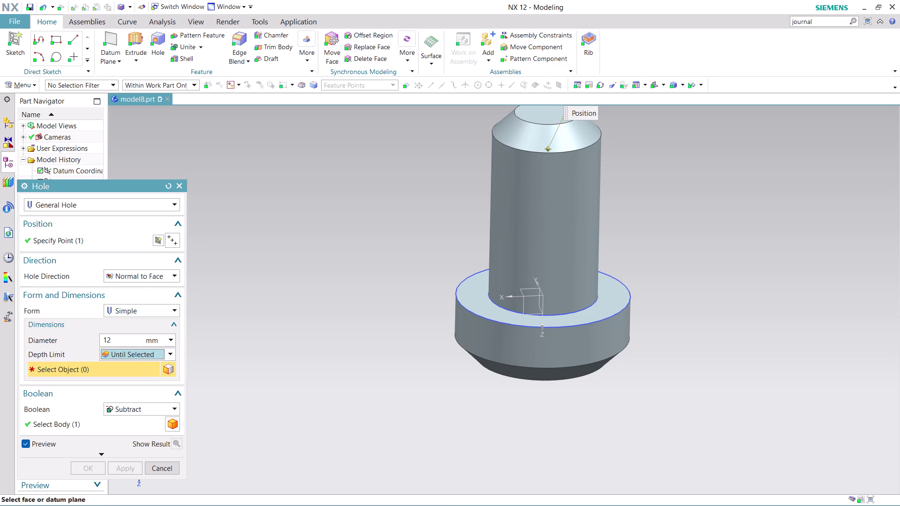
Orbit and zoom around the shaft to inspect the 12 mm hole preview.
middle_drag(708, 254, 522, 431)
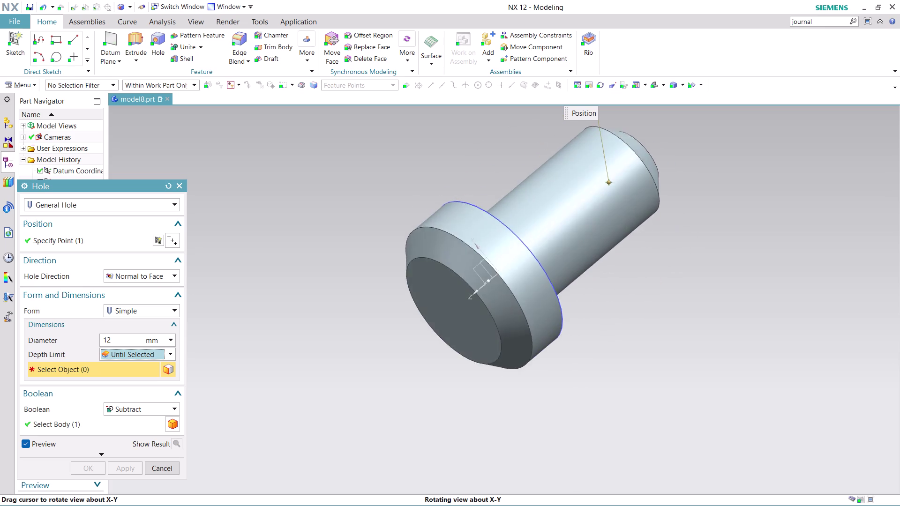
middle_drag(523, 431, 505, 416)
scroll(down, 3)
scroll(down, 3)
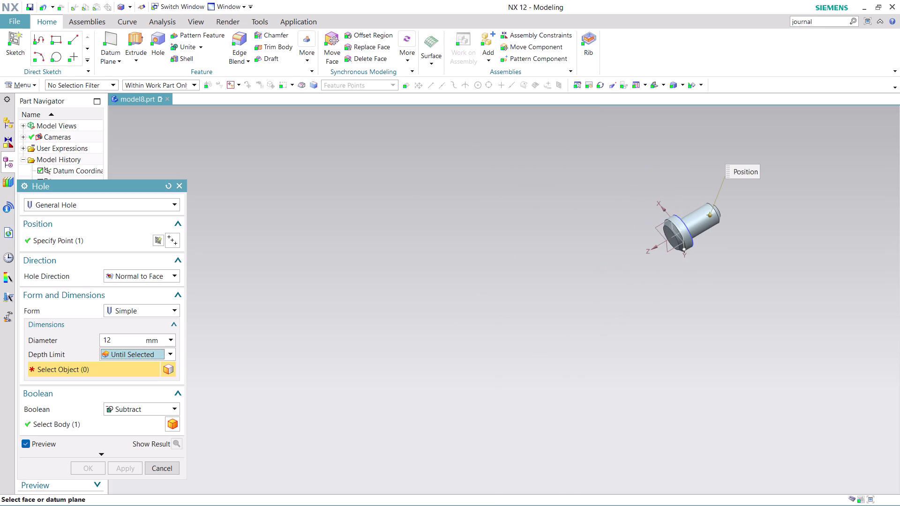
middle_drag(773, 200, 760, 207)
middle_drag(750, 210, 636, 169)
scroll(up, 3)
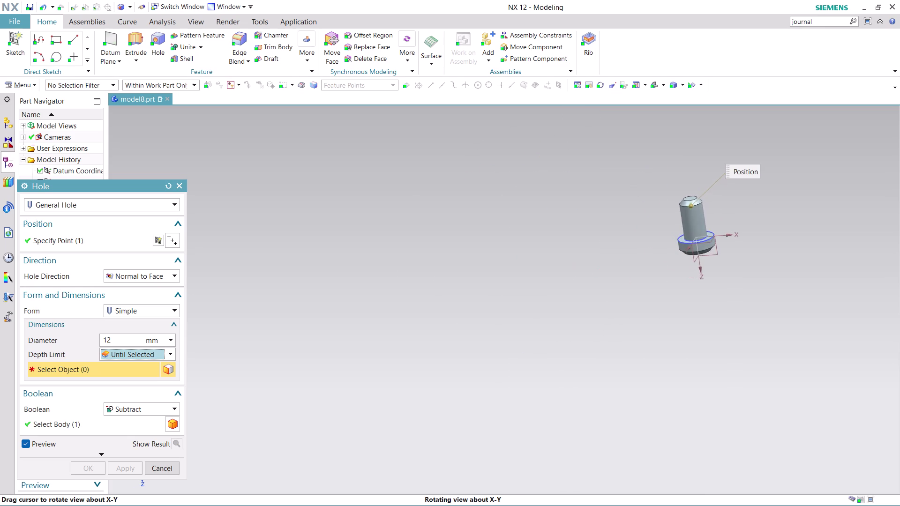
middle_drag(636, 169, 636, 168)
drag(693, 207, 658, 209)
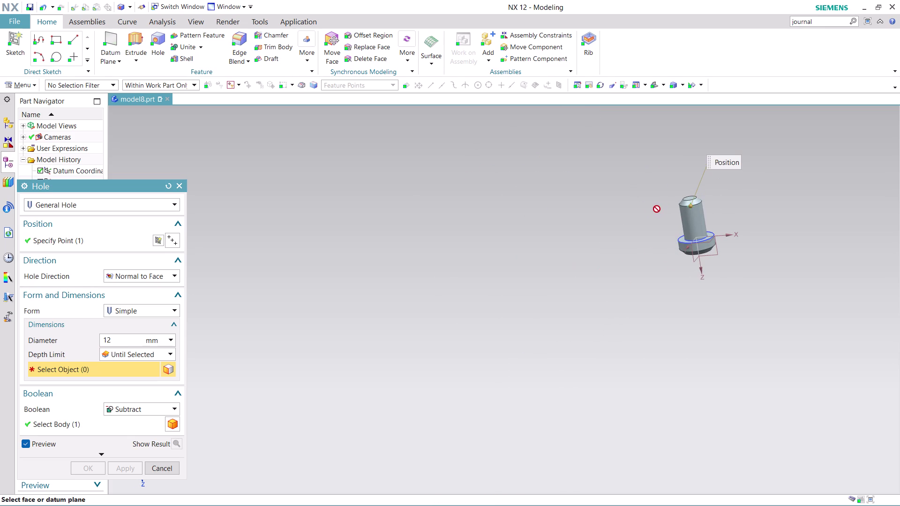
drag(659, 209, 655, 210)
drag(692, 207, 689, 171)
drag(689, 171, 689, 163)
scroll(down, 3)
scroll(up, 3)
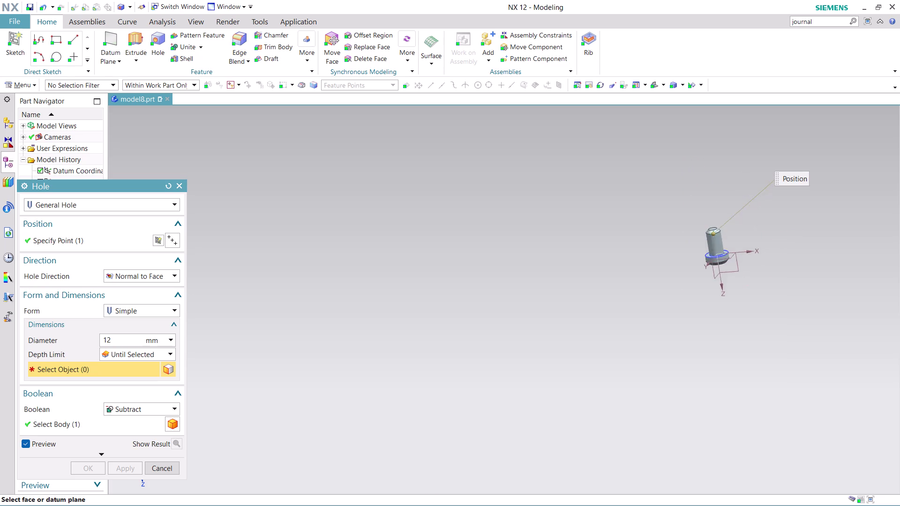
scroll(up, 3)
scroll(up, 3)
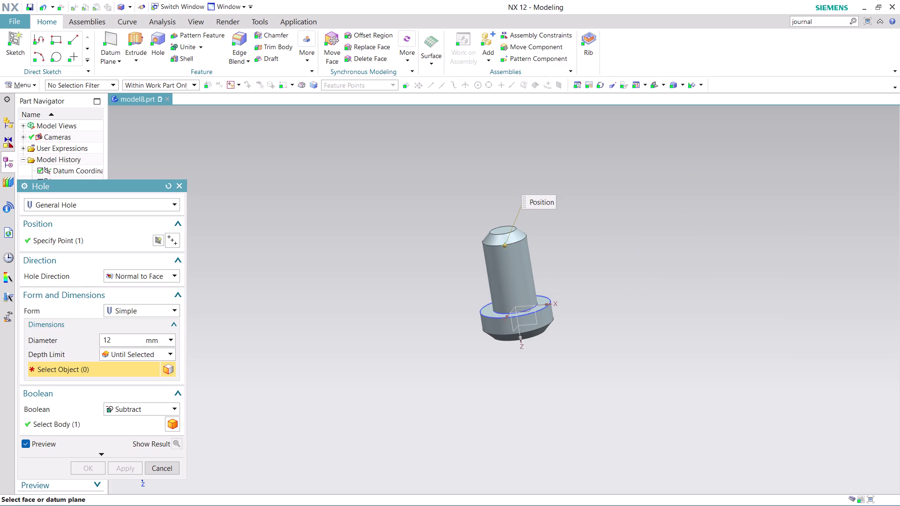
scroll(up, 3)
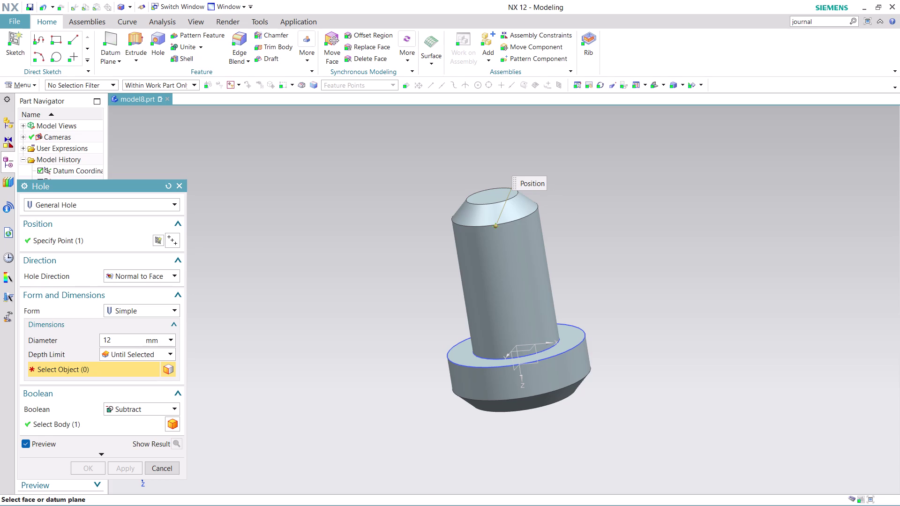
Cancel the hole feature, choosing to keep its position sketch.
click(511, 289)
middle_drag(534, 305, 554, 292)
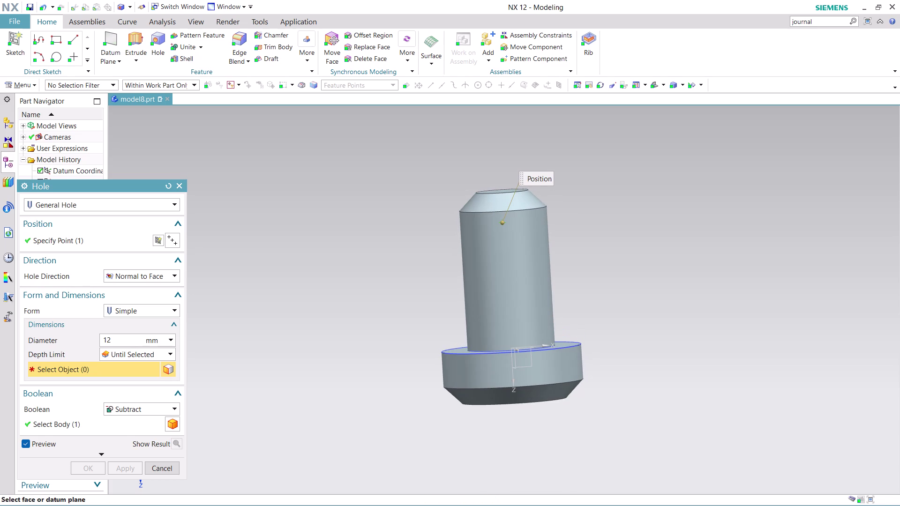
click(495, 244)
click(498, 241)
click(503, 243)
click(173, 467)
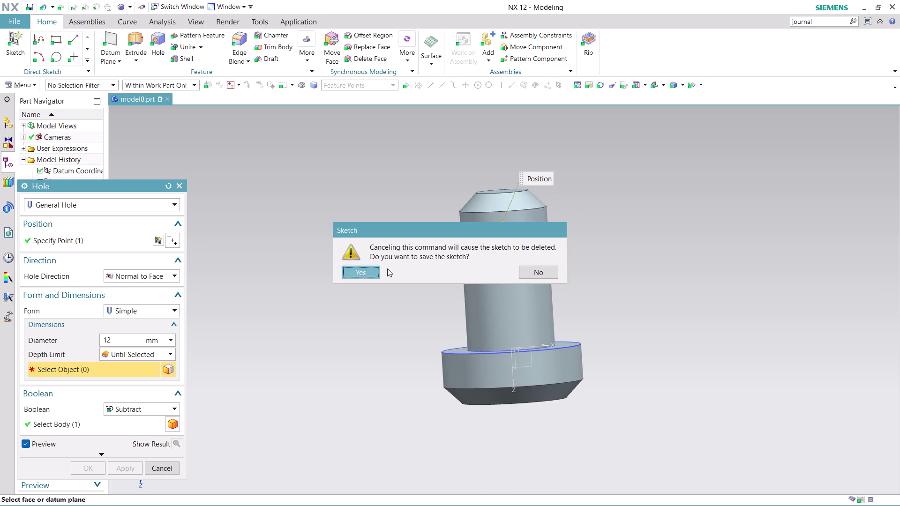
click(552, 271)
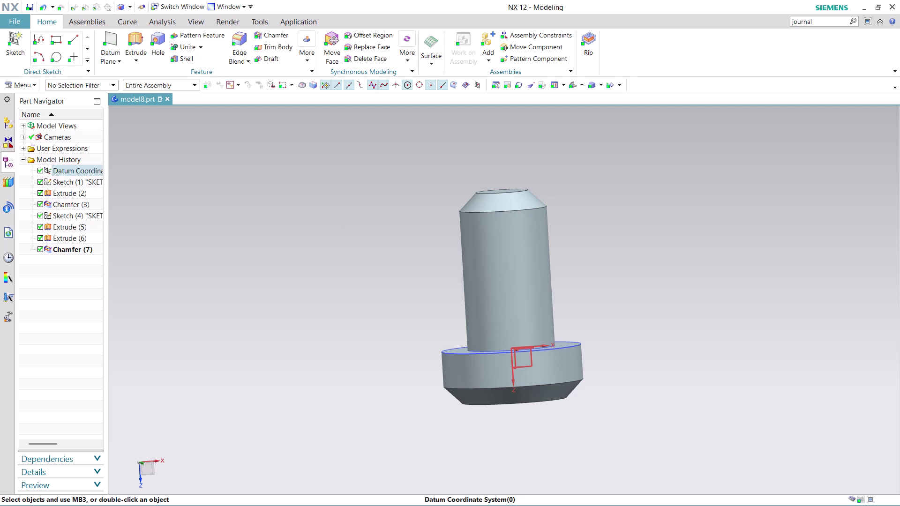
Start a new hole feature and orbit the shaft to a tilted side view.
click(160, 48)
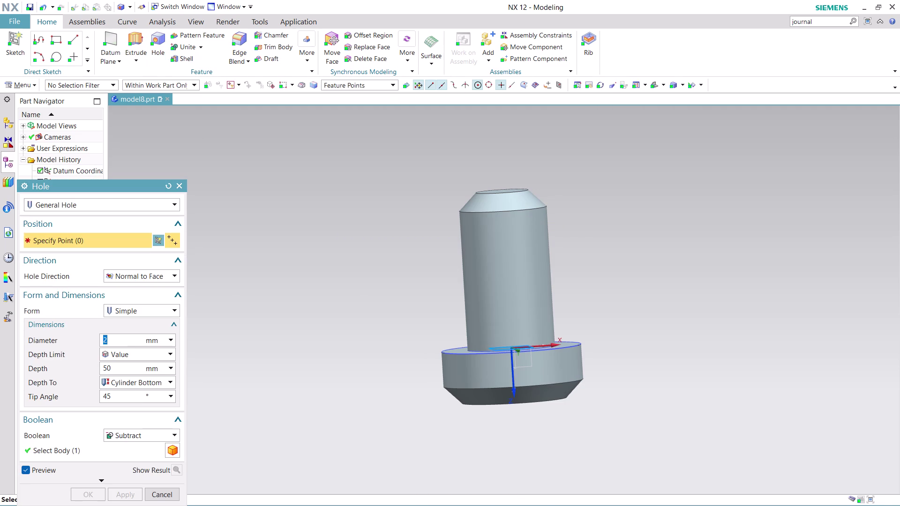
middle_drag(620, 359, 569, 357)
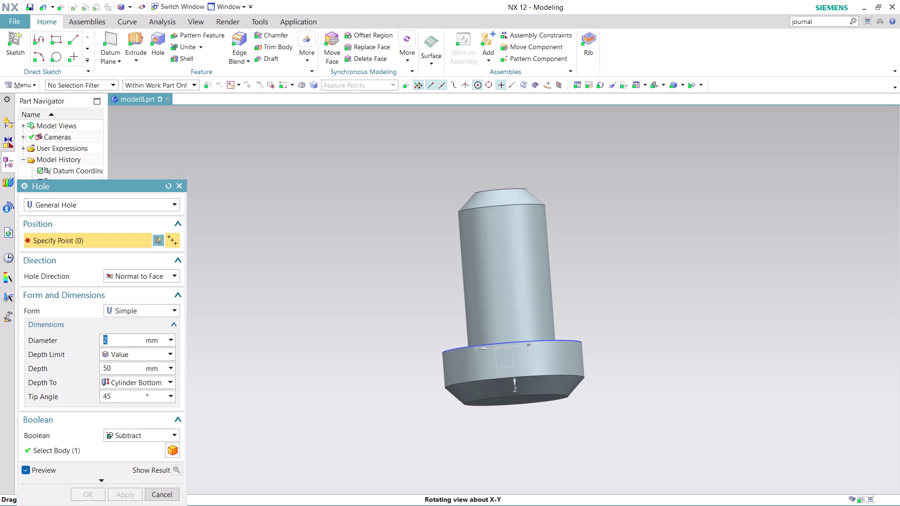
middle_drag(568, 357, 585, 370)
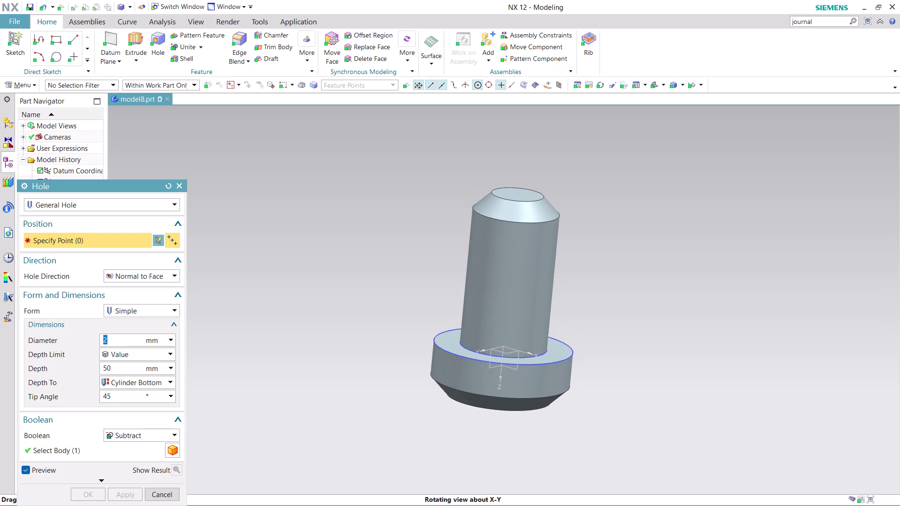
middle_drag(585, 370, 605, 355)
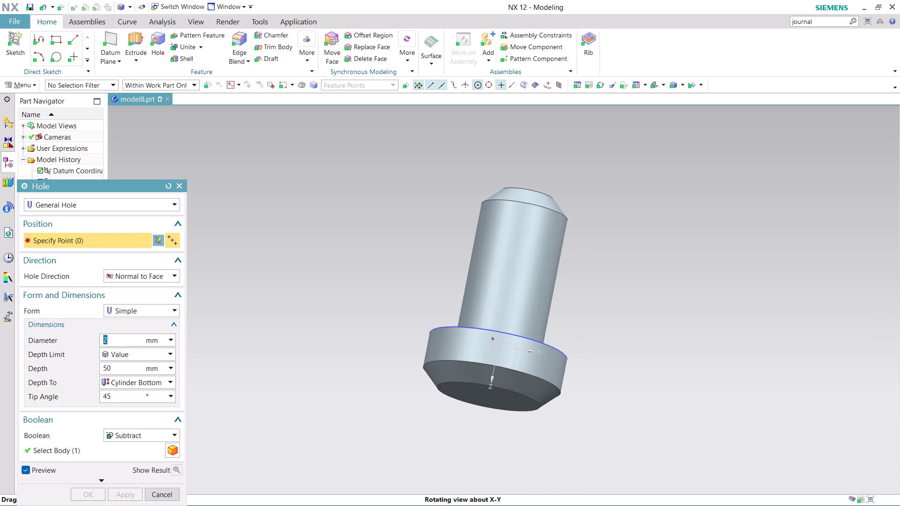
middle_drag(605, 354, 608, 316)
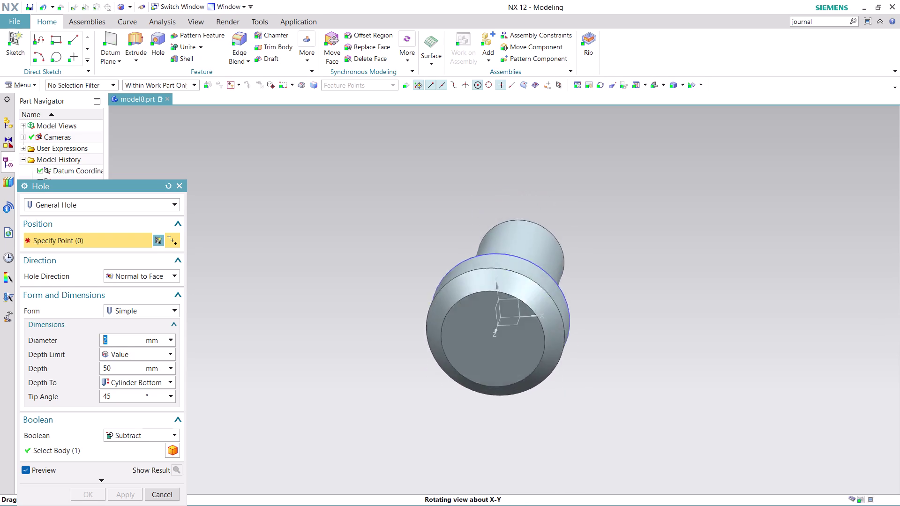
middle_drag(609, 316, 603, 237)
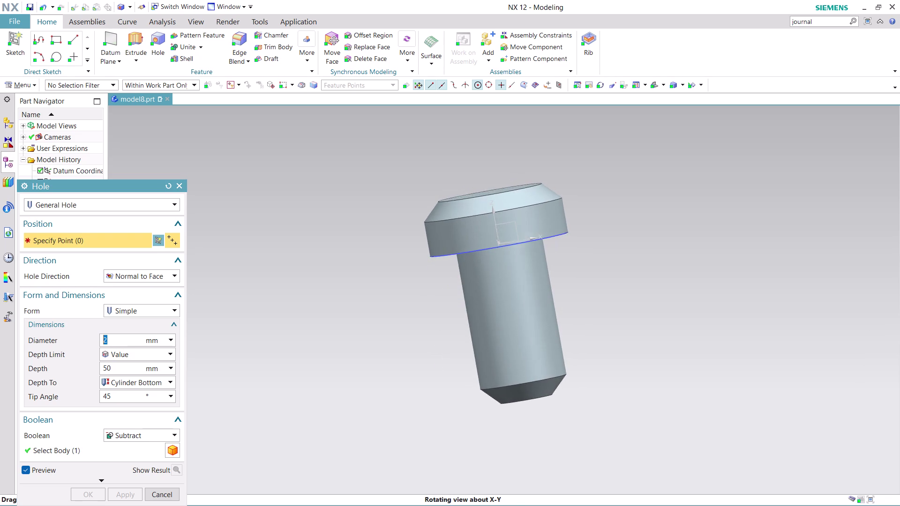
middle_drag(603, 236, 545, 254)
middle_click(545, 254)
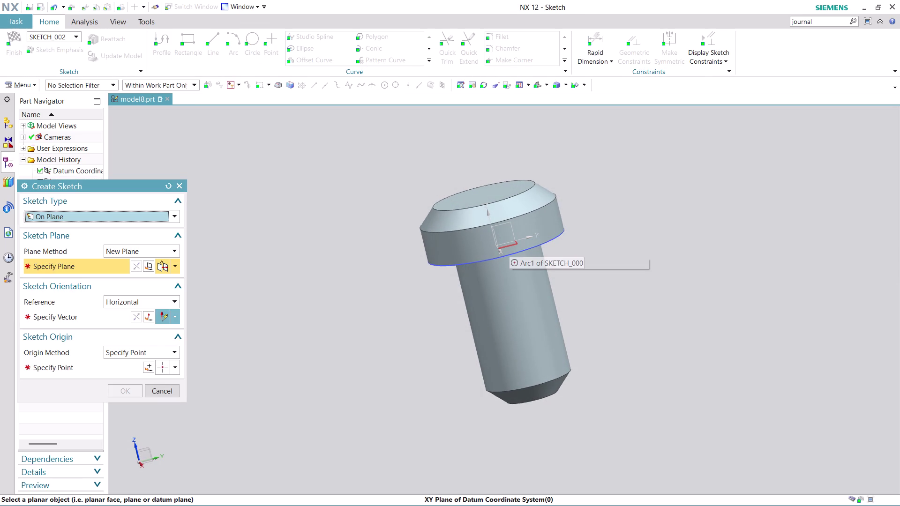
Create the sketch on the YZ datum plane with Y-axis reference and origin 0,0,0.
click(513, 232)
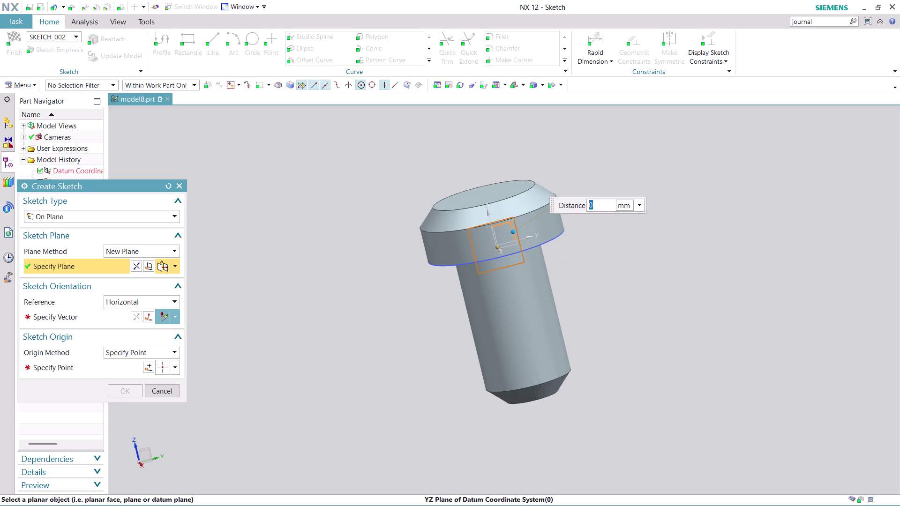
click(107, 319)
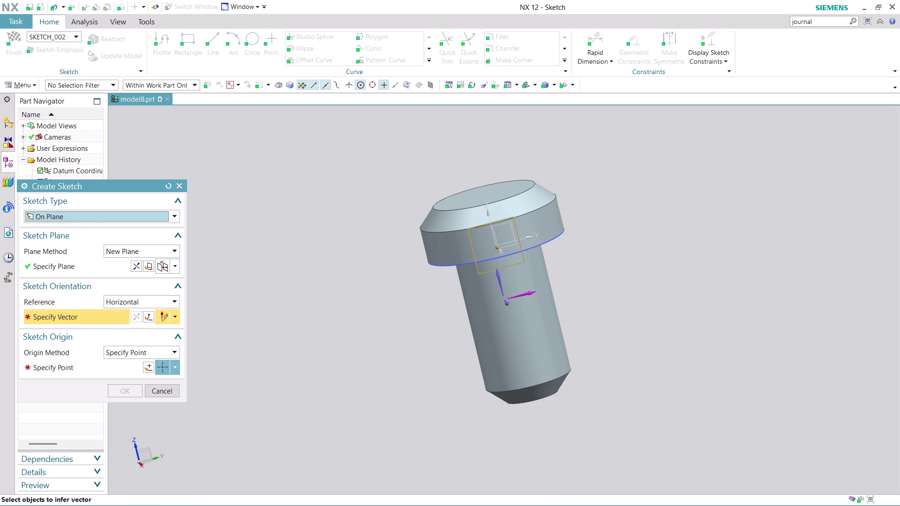
click(527, 295)
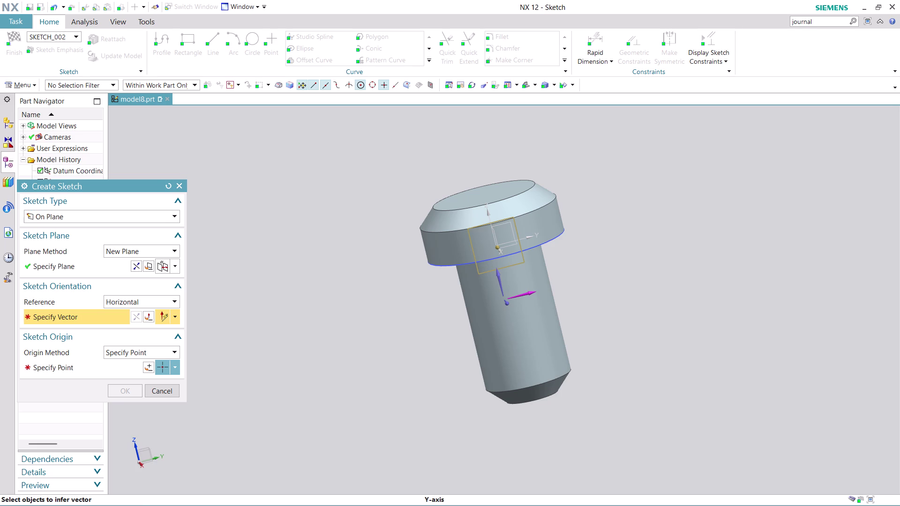
click(610, 309)
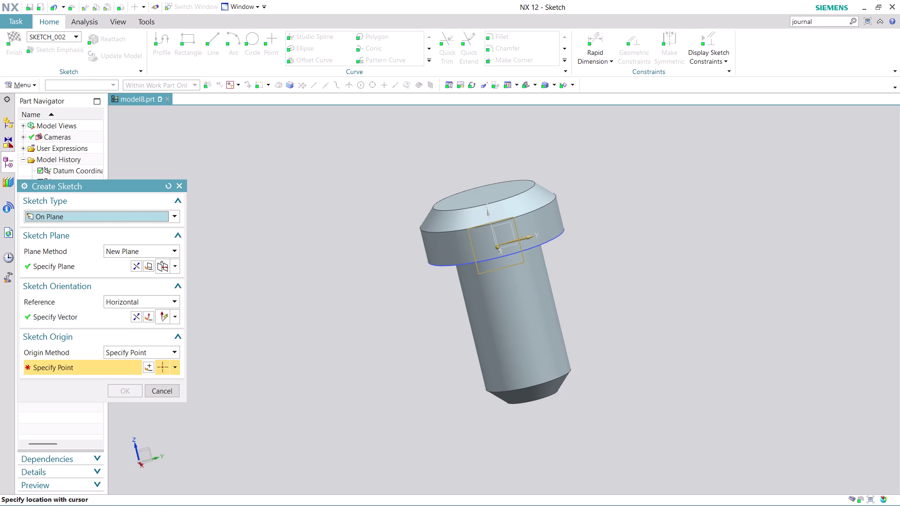
click(150, 365)
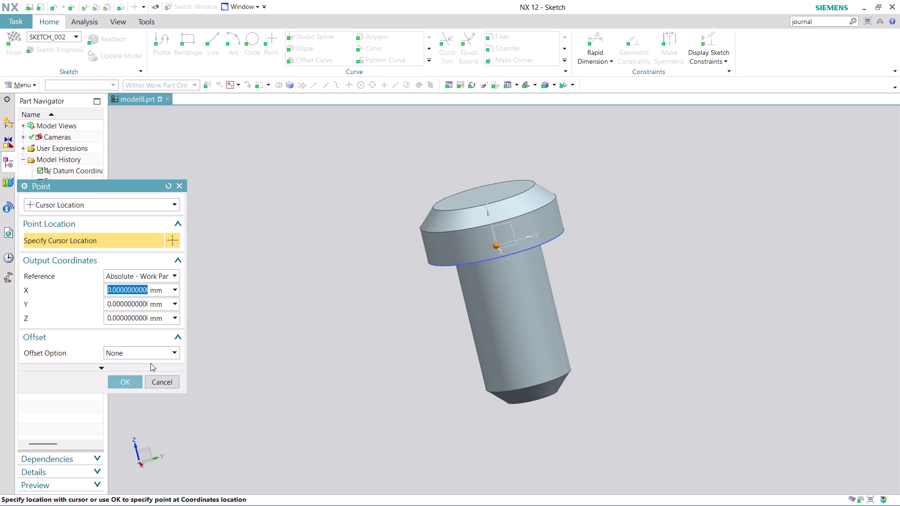
click(135, 380)
click(130, 393)
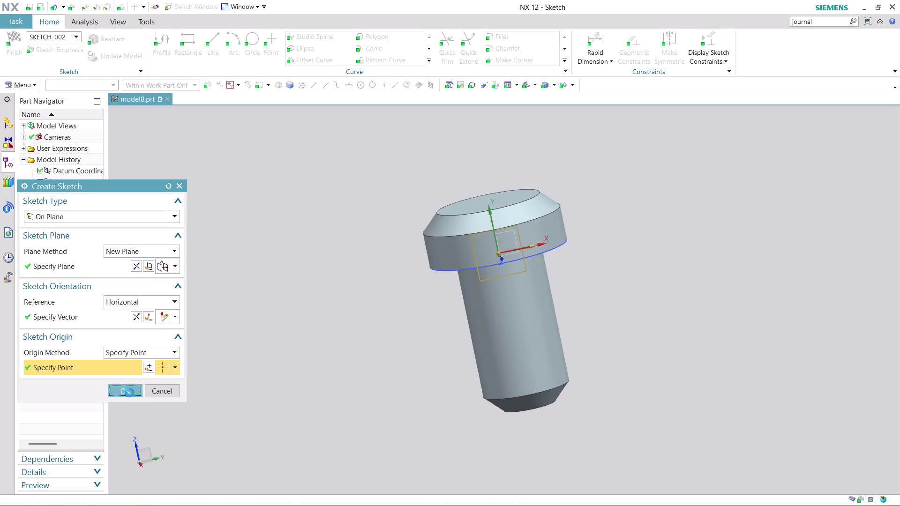
scroll(down, 3)
scroll(up, 3)
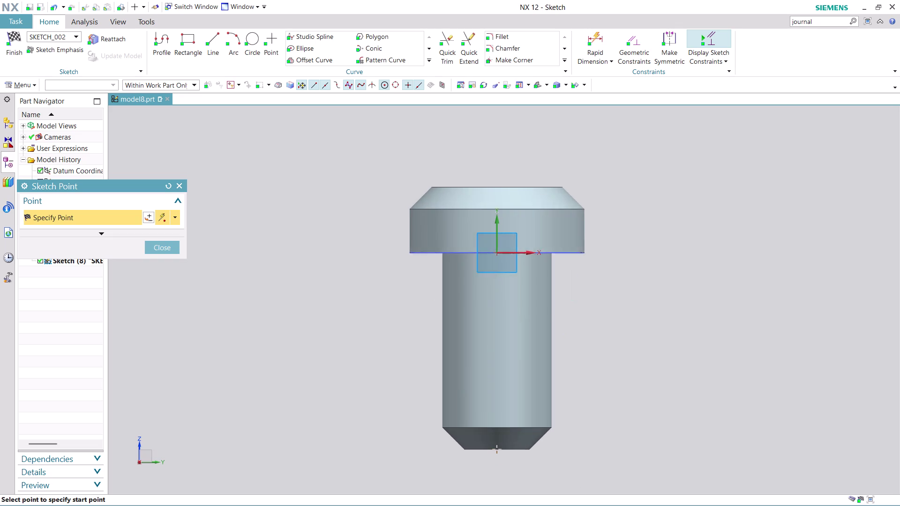
Place the hole point on the shaft axis.
scroll(up, 3)
scroll(up, 3)
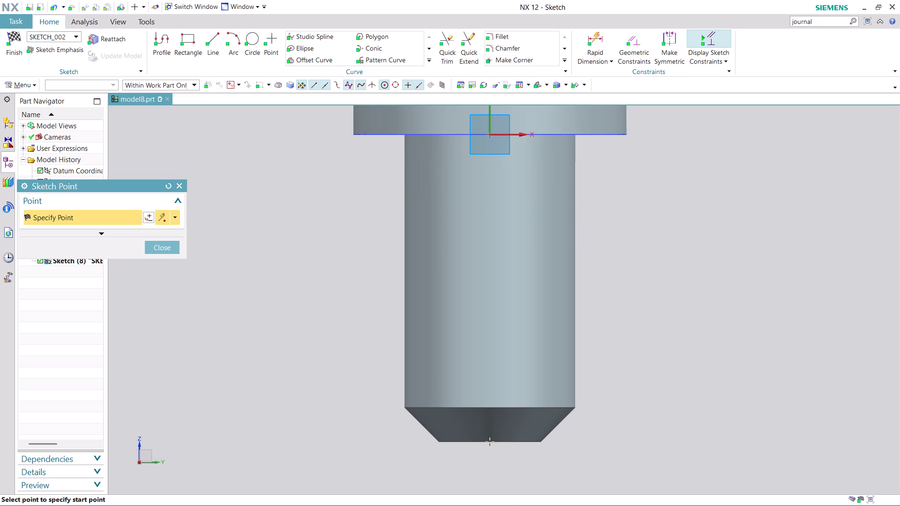
click(487, 384)
click(162, 250)
Dimension the point 72 mm from the flange, keep the expression, and finish the sketch.
drag(471, 260, 306, 266)
double_click(305, 266)
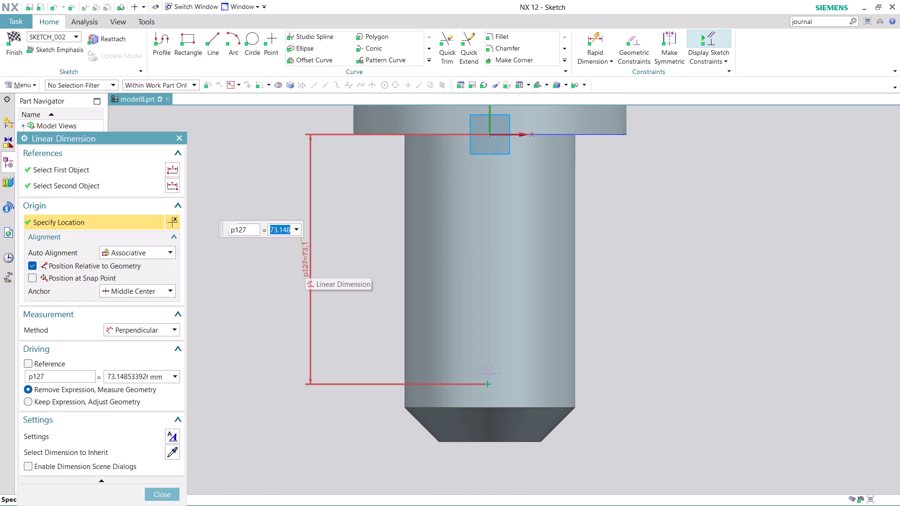
text(72)
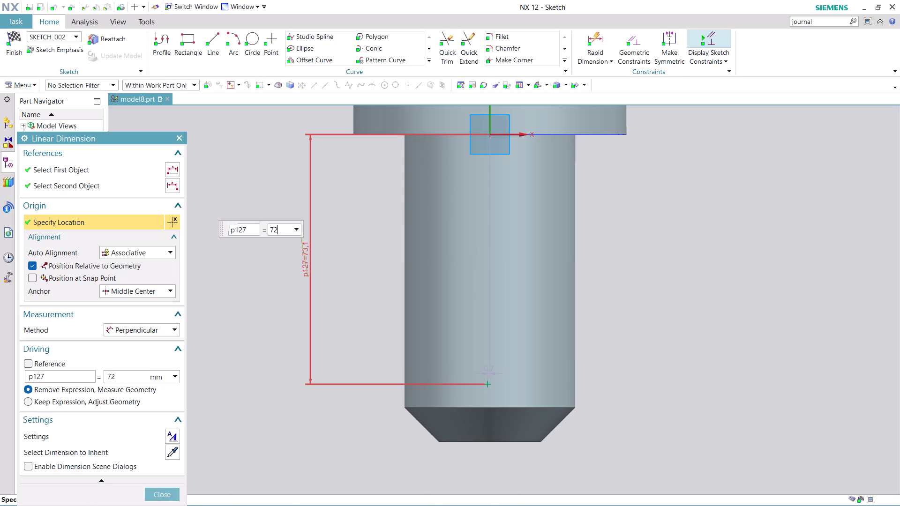
key(Return)
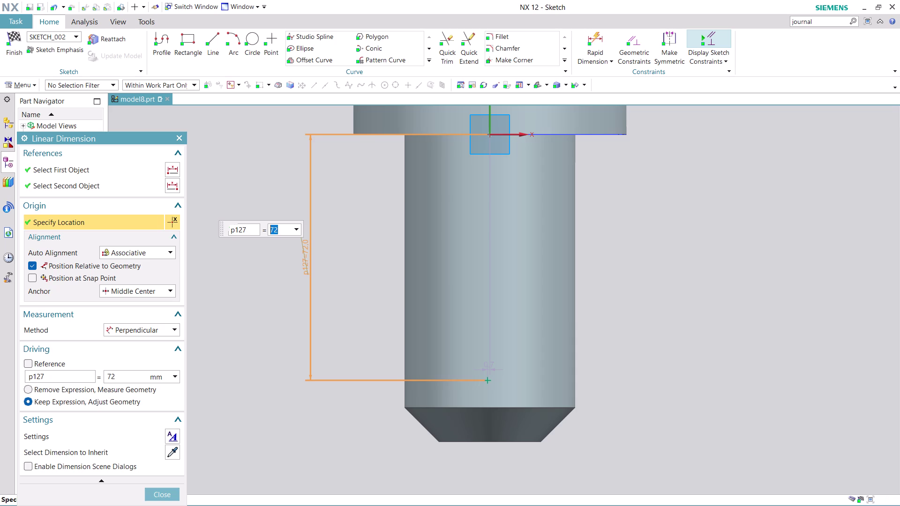
click(162, 503)
click(162, 498)
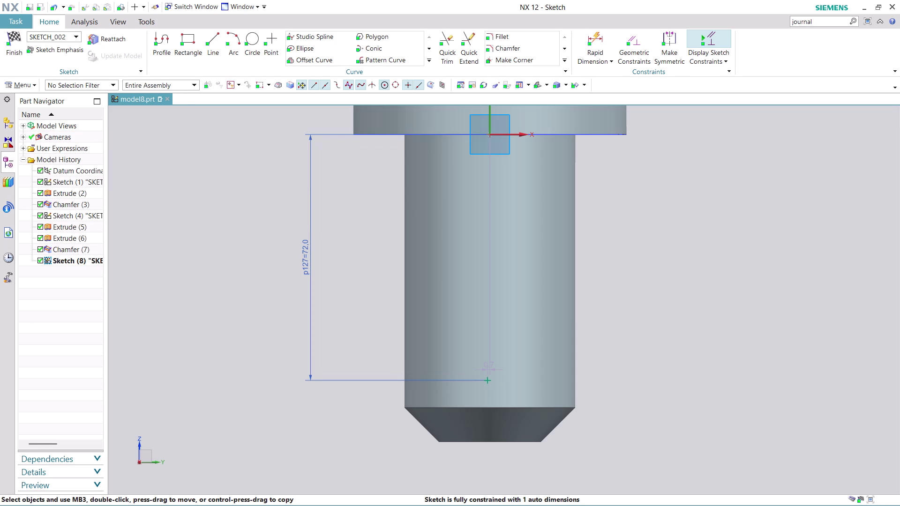
click(15, 48)
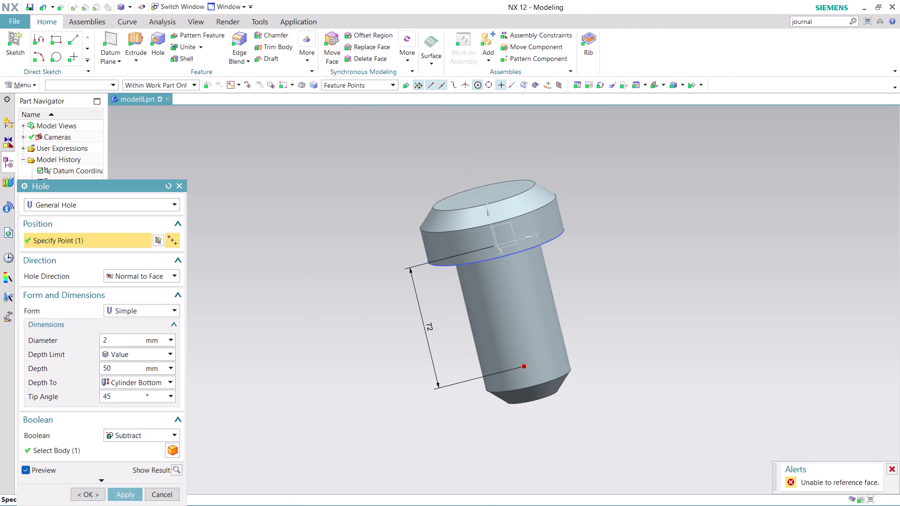
Orbit to the shaft end and dismiss the face-not-found error.
middle_drag(765, 432, 679, 393)
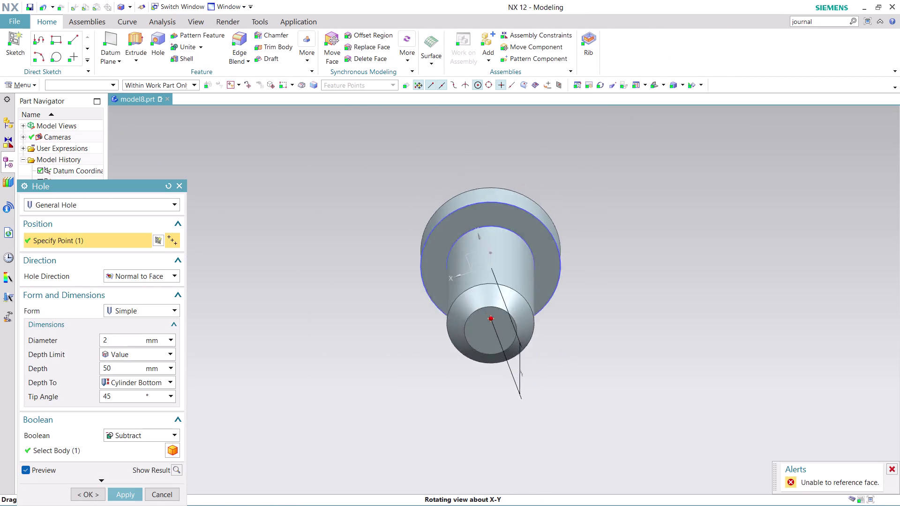
middle_drag(678, 393, 674, 380)
middle_click(674, 379)
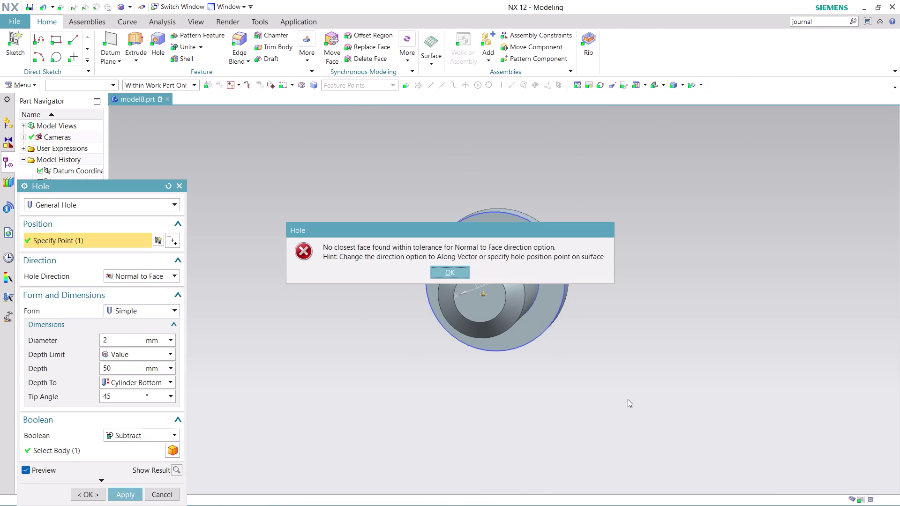
click(453, 264)
click(451, 267)
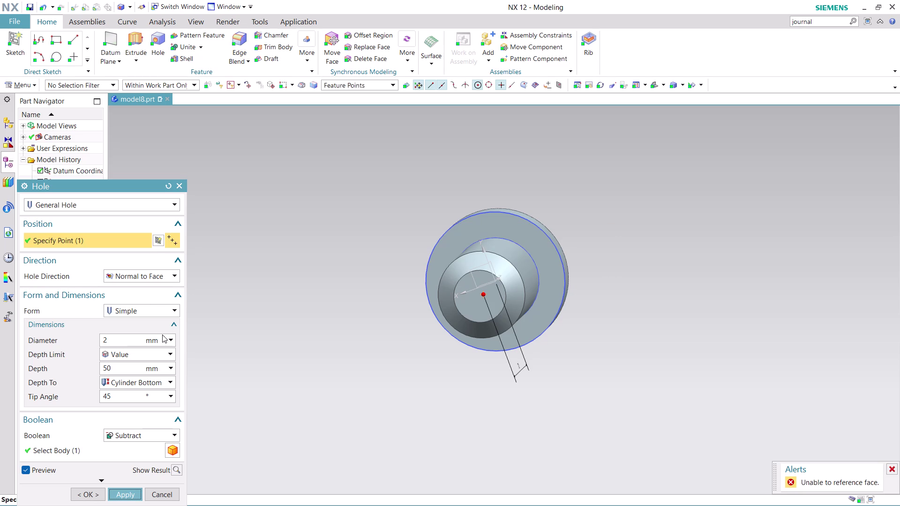
Set the hole's depth limit to Through Body.
click(168, 355)
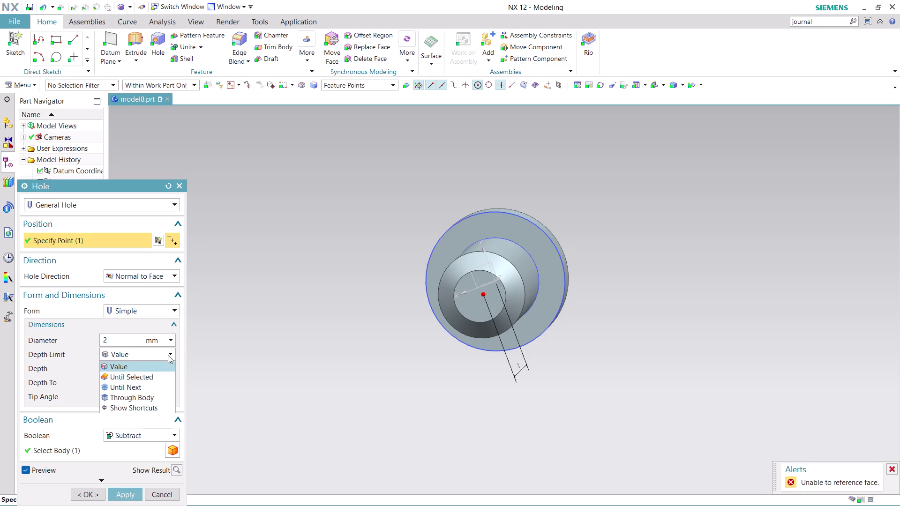
click(156, 379)
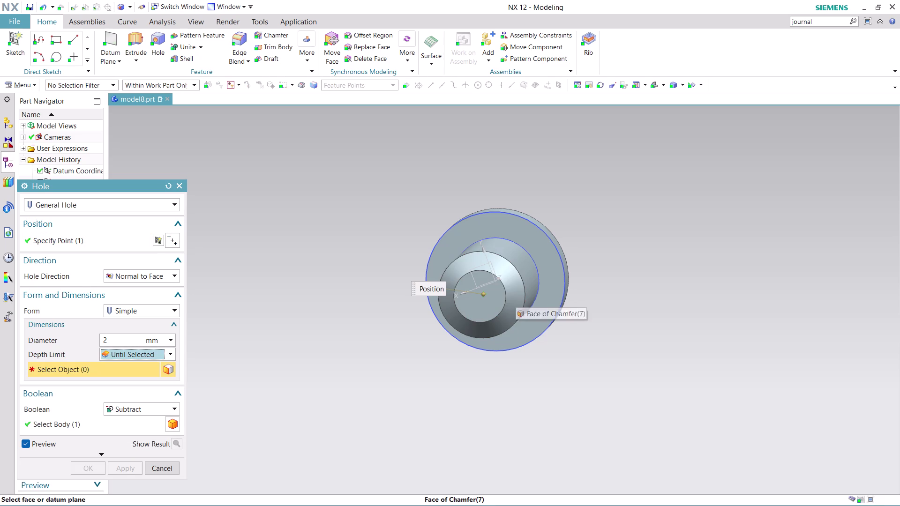
middle_drag(525, 337, 534, 309)
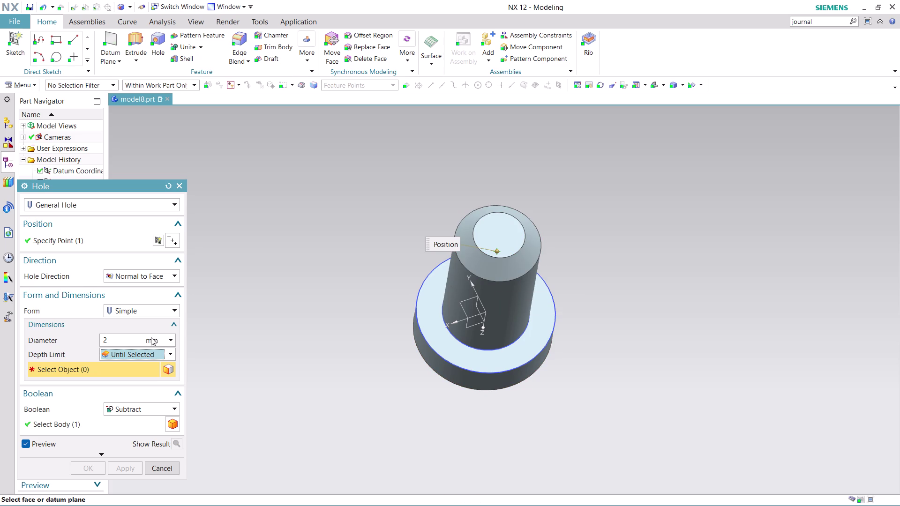
click(170, 351)
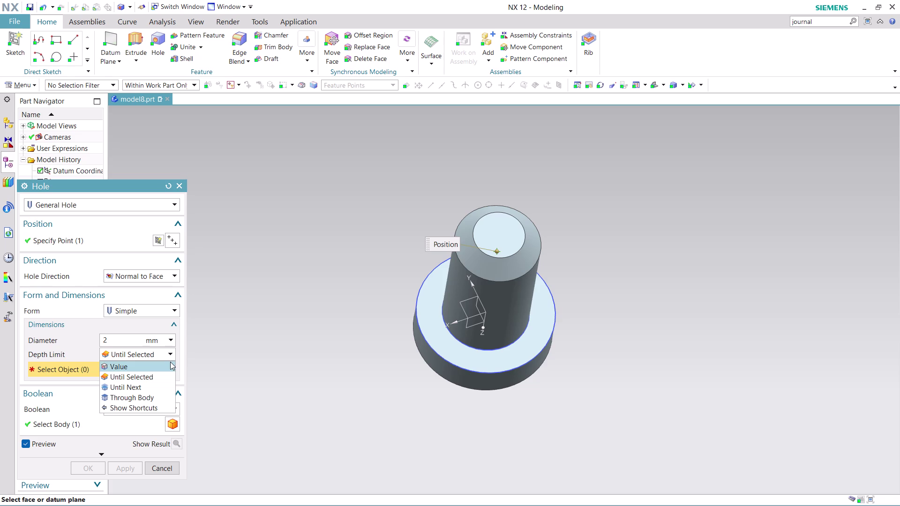
click(155, 395)
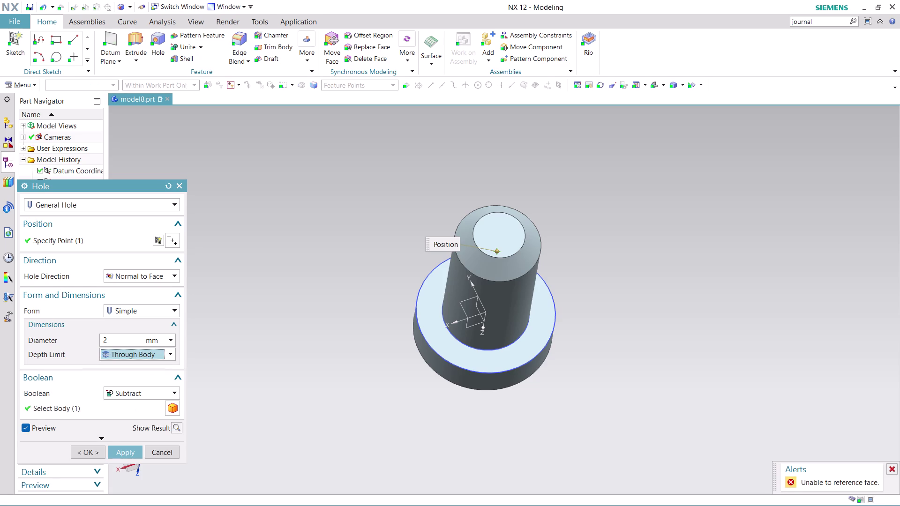
Place a position point on the top face, then cancel the hole command.
drag(498, 253, 509, 287)
click(496, 247)
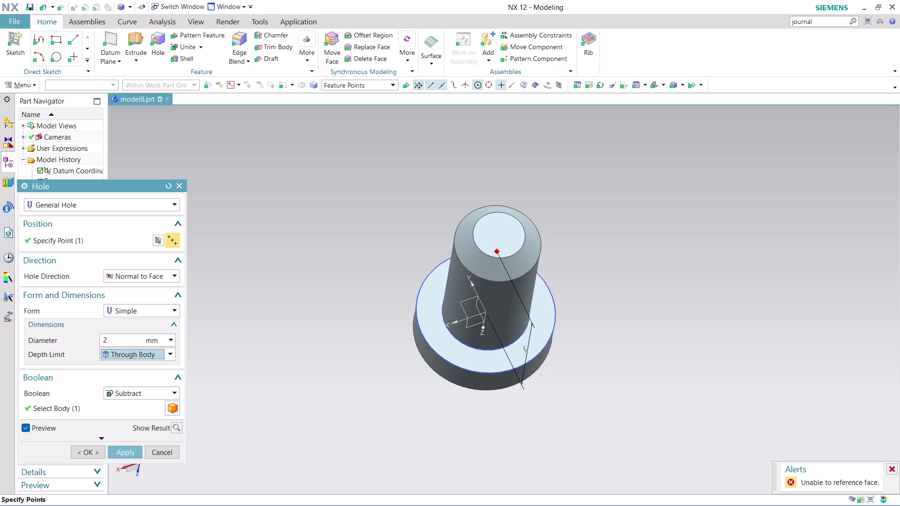
click(496, 251)
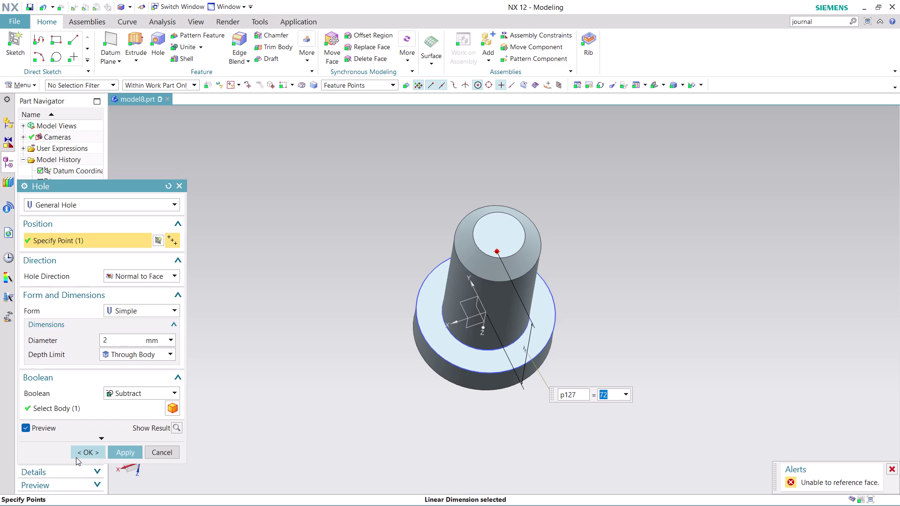
click(157, 451)
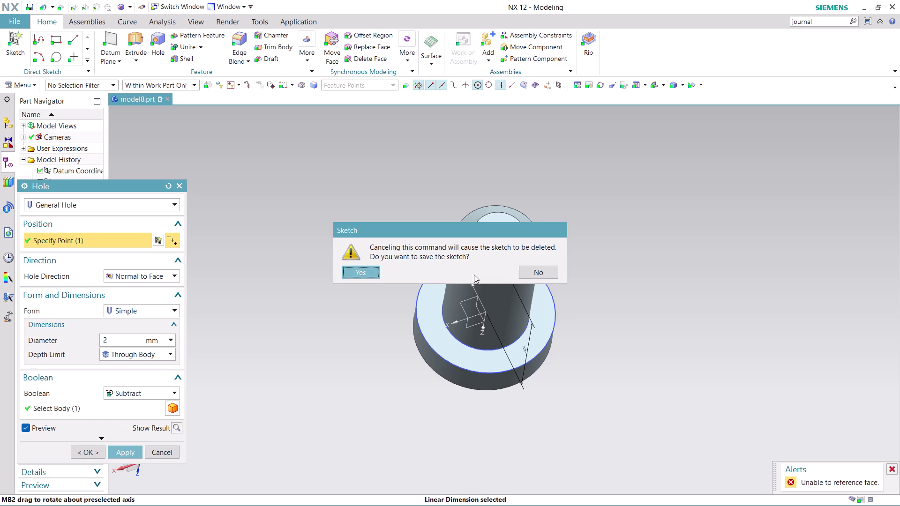
Discard the unfinished sketch, select Extrude(6) via QuickPick, and start a new hole.
click(540, 271)
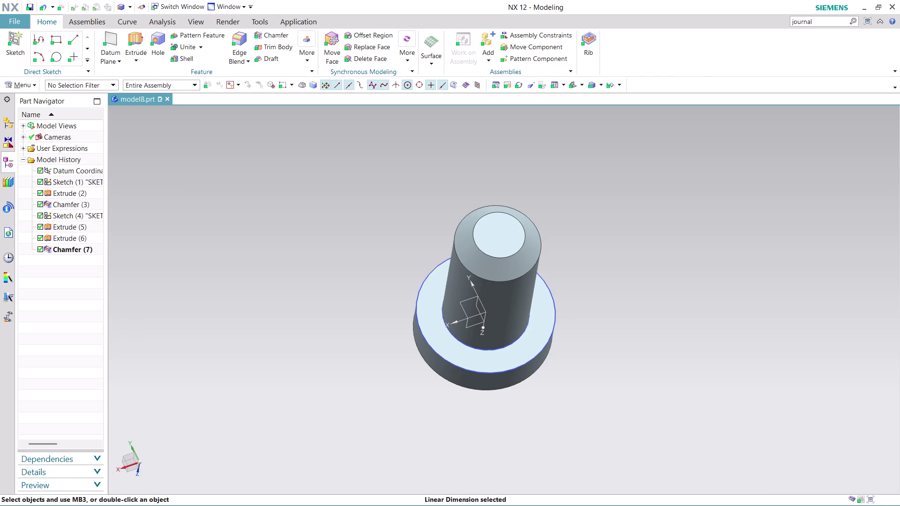
middle_drag(579, 374, 593, 321)
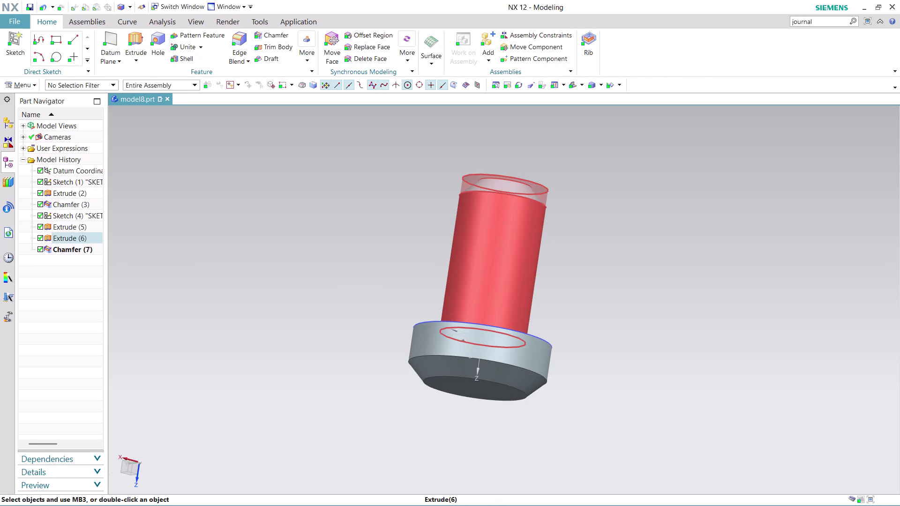
click(516, 215)
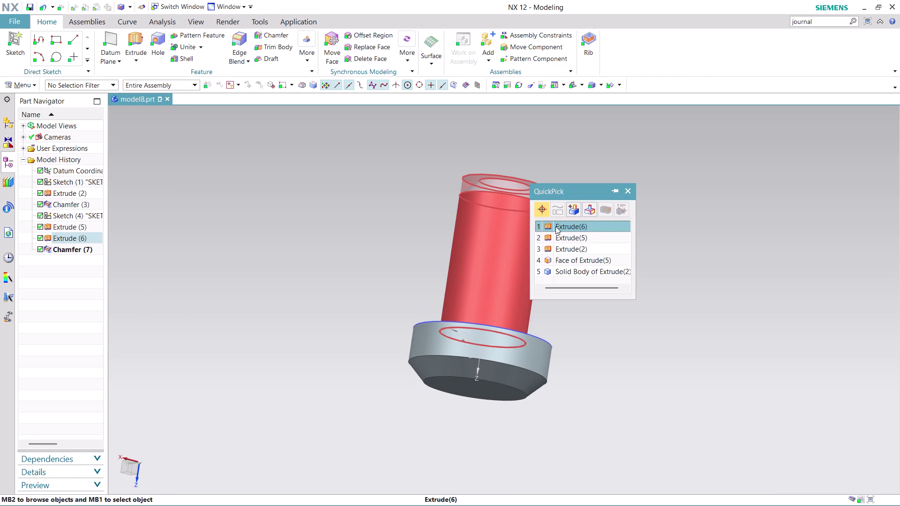
click(573, 226)
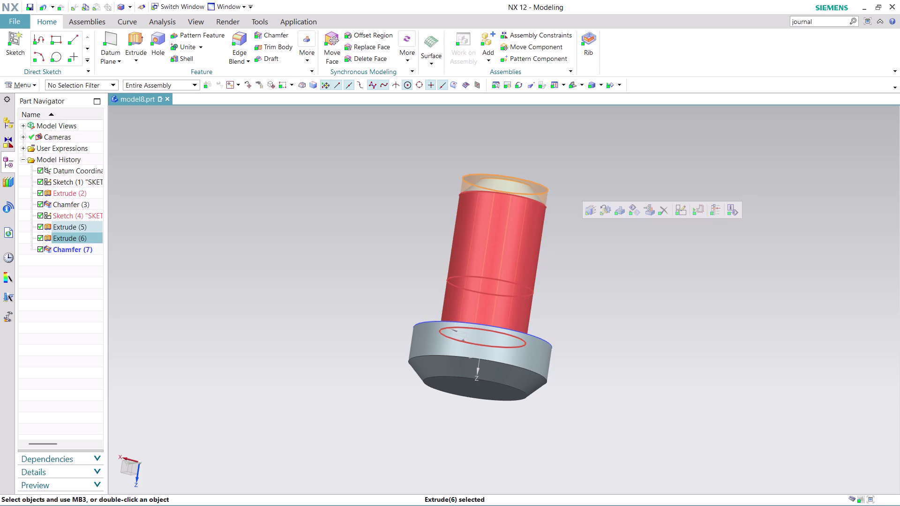
right_click(493, 237)
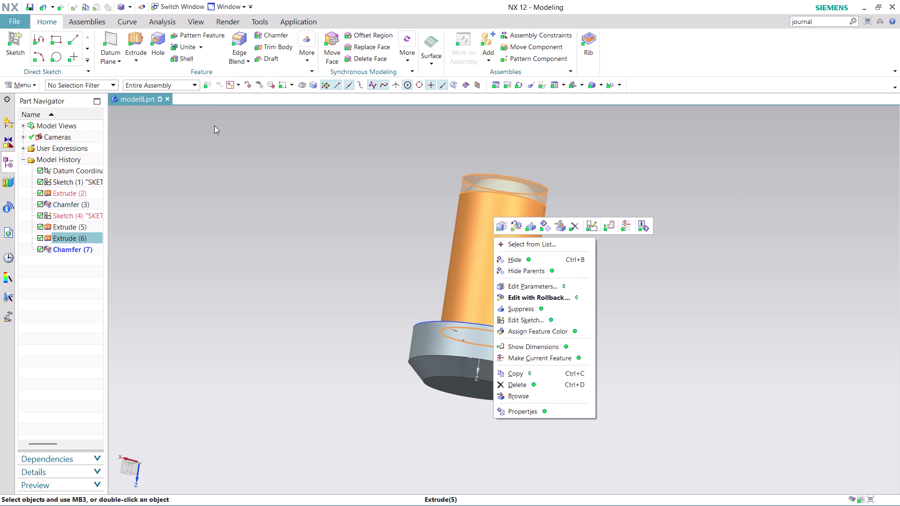
click(289, 179)
click(161, 48)
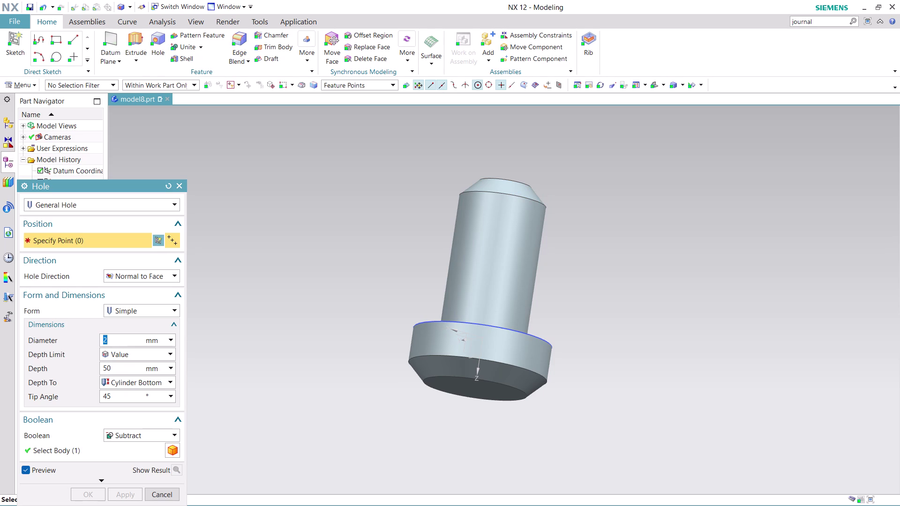
Start a hole position sketch and select the flange's top face as its plane.
click(172, 242)
right_click(155, 240)
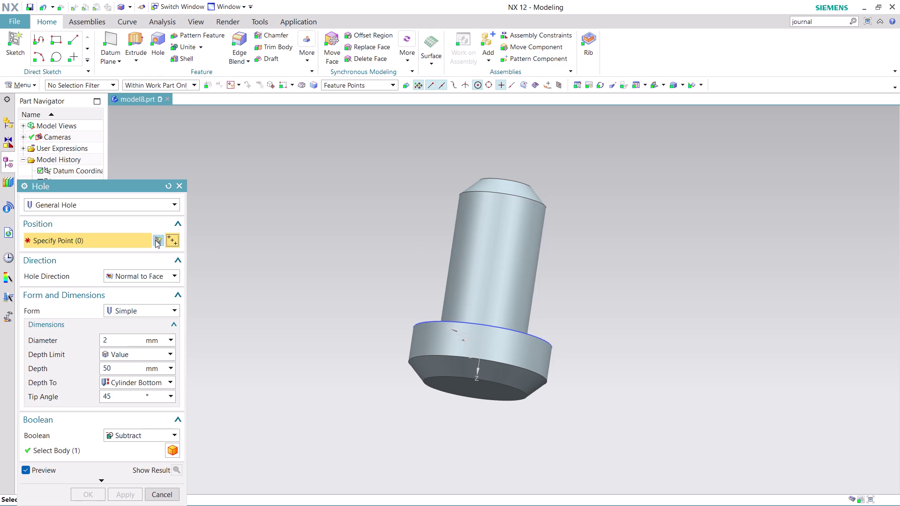
click(155, 240)
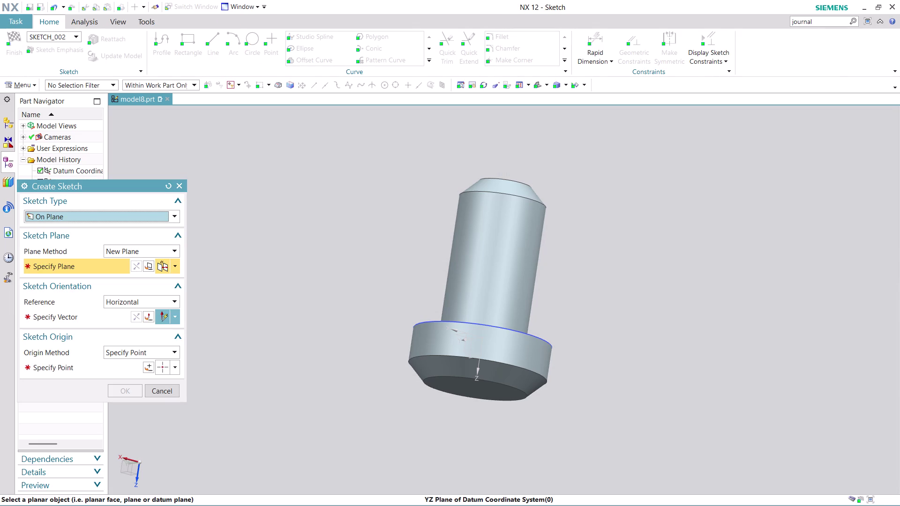
middle_drag(520, 374, 557, 398)
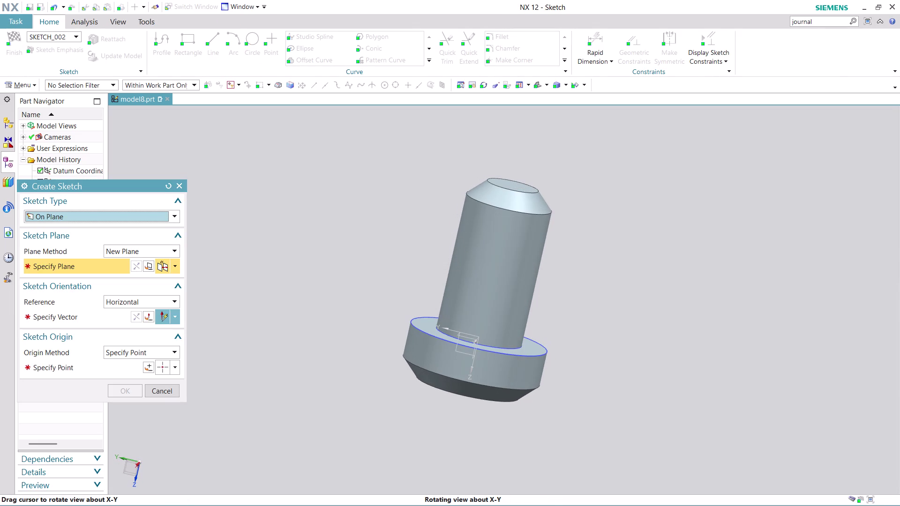
middle_drag(556, 398, 570, 396)
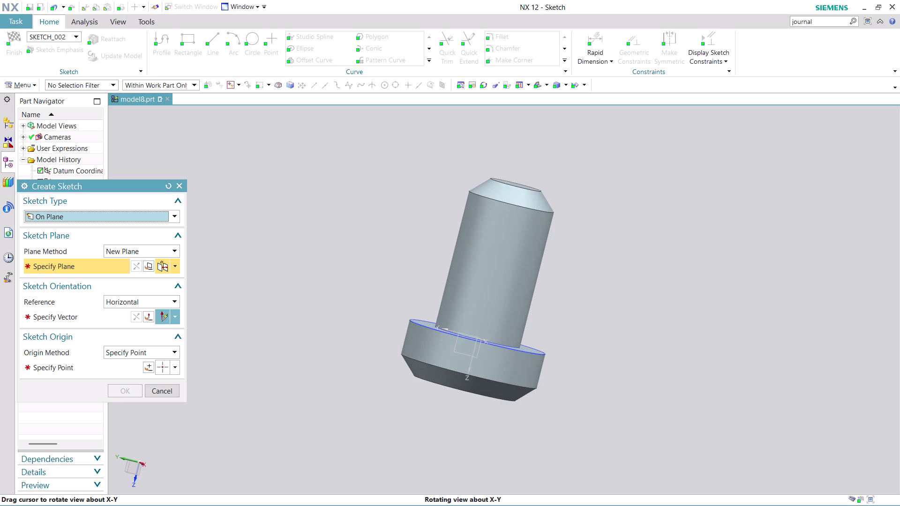
middle_drag(570, 396, 605, 414)
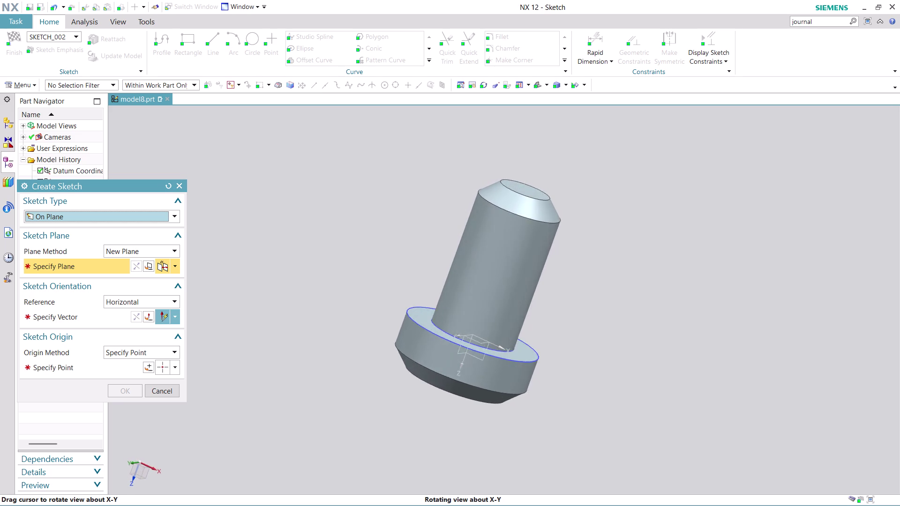
middle_drag(605, 414, 564, 428)
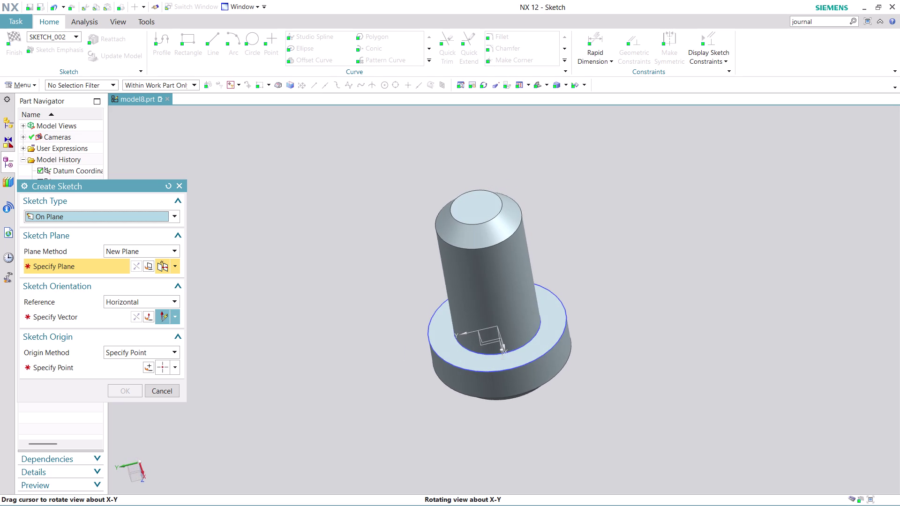
middle_drag(564, 428, 565, 426)
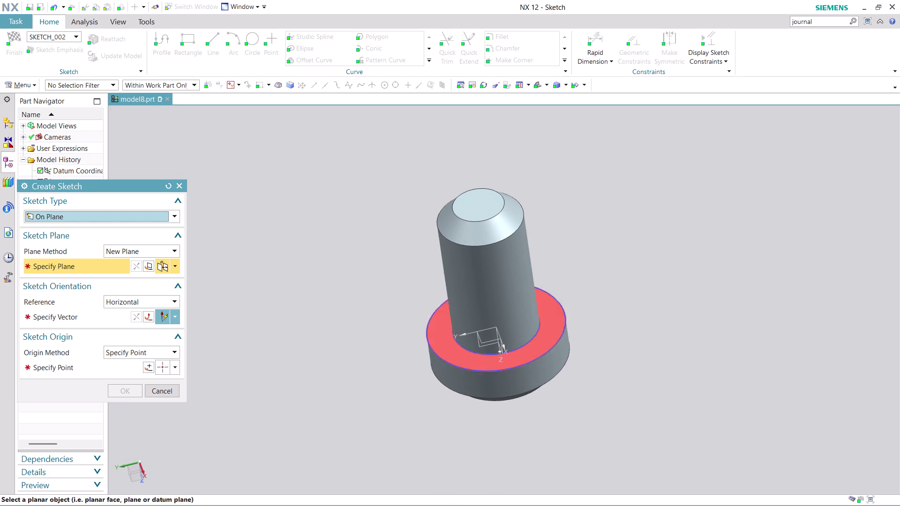
click(478, 343)
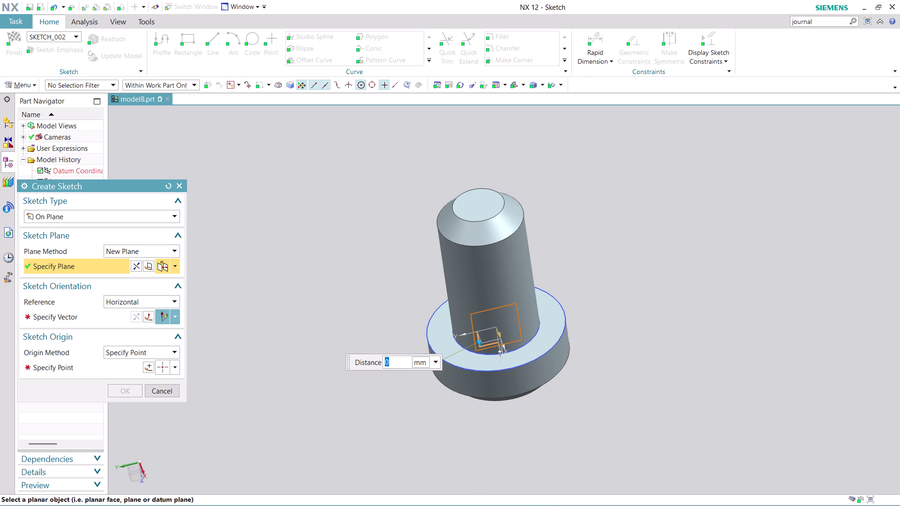
Specify the sketch origin on the flange face and confirm the sketch.
middle_drag(615, 385, 697, 366)
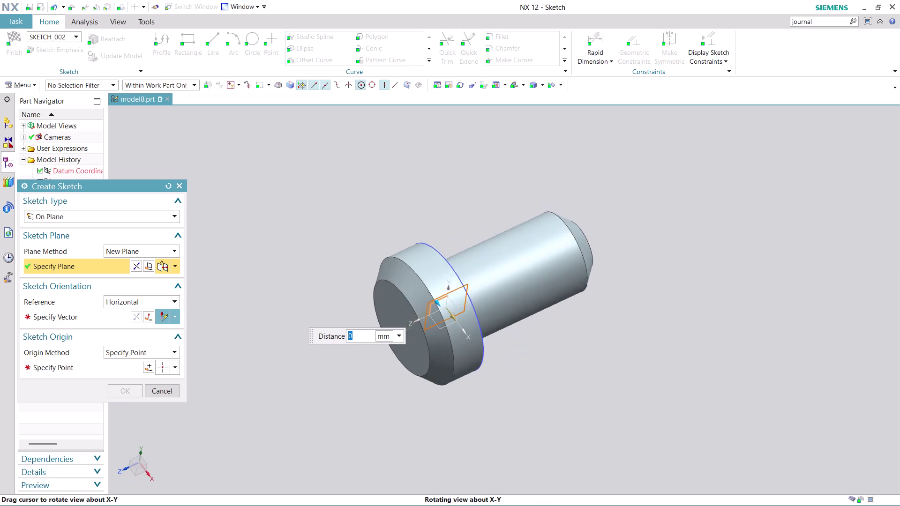
middle_drag(696, 366, 598, 321)
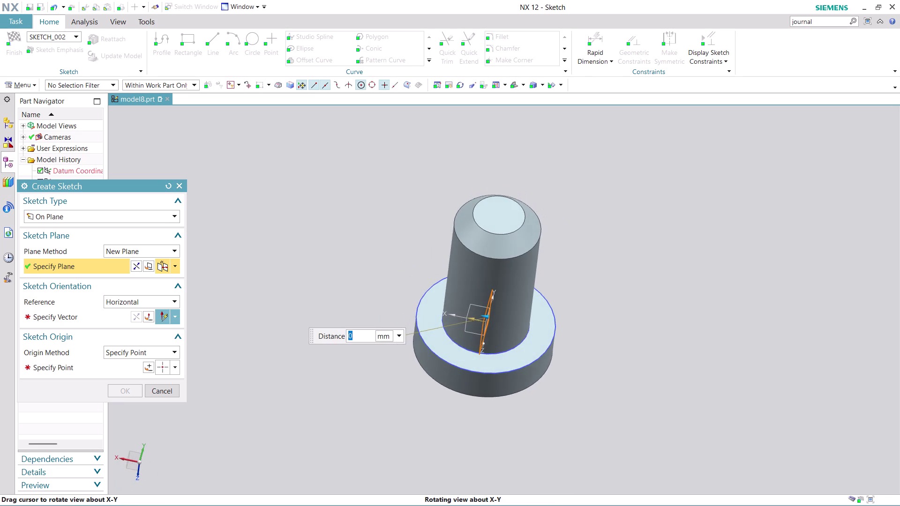
middle_drag(599, 321, 614, 328)
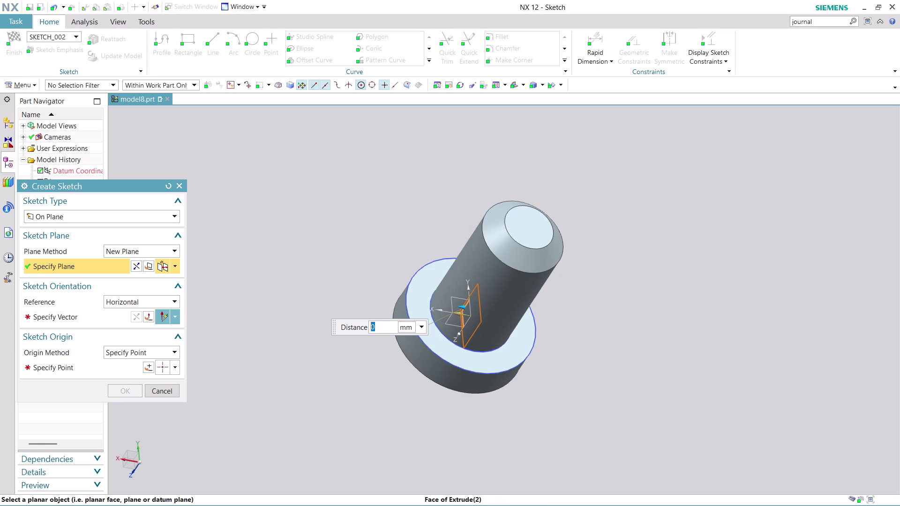
click(448, 319)
middle_drag(604, 341, 575, 340)
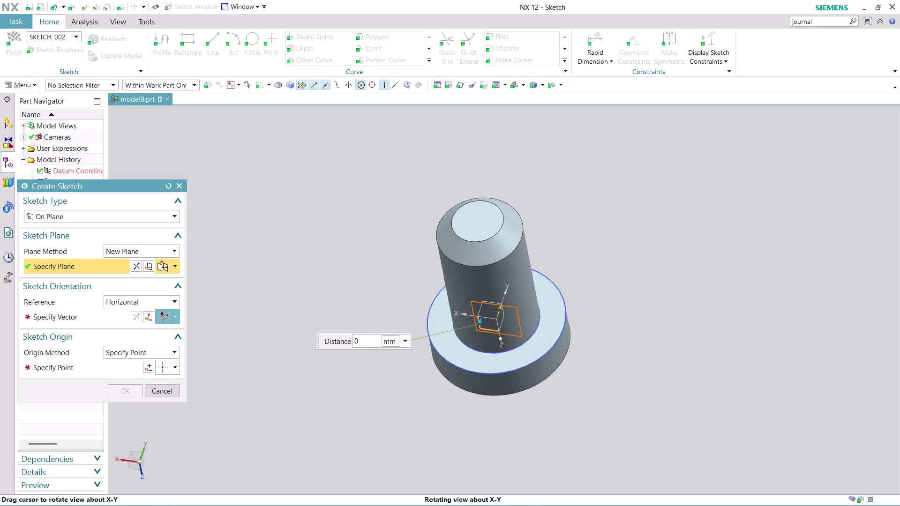
middle_drag(575, 340, 567, 340)
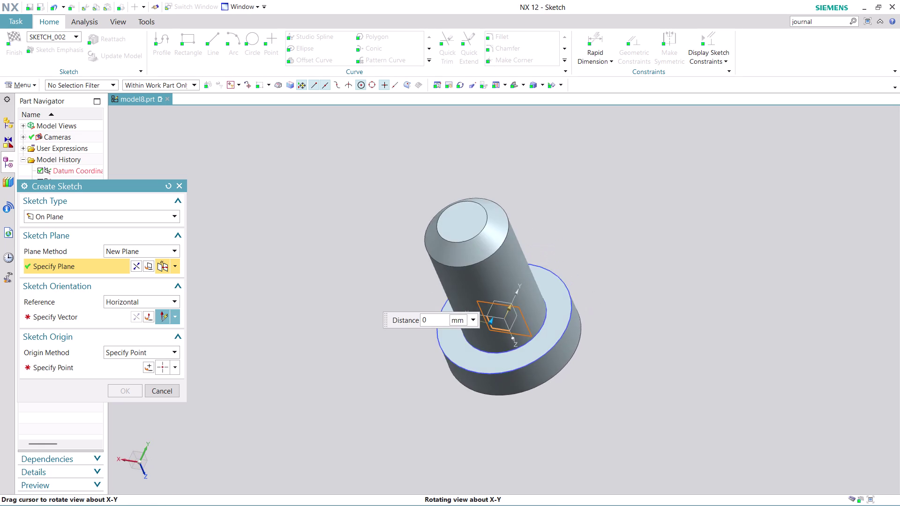
middle_drag(567, 341, 568, 334)
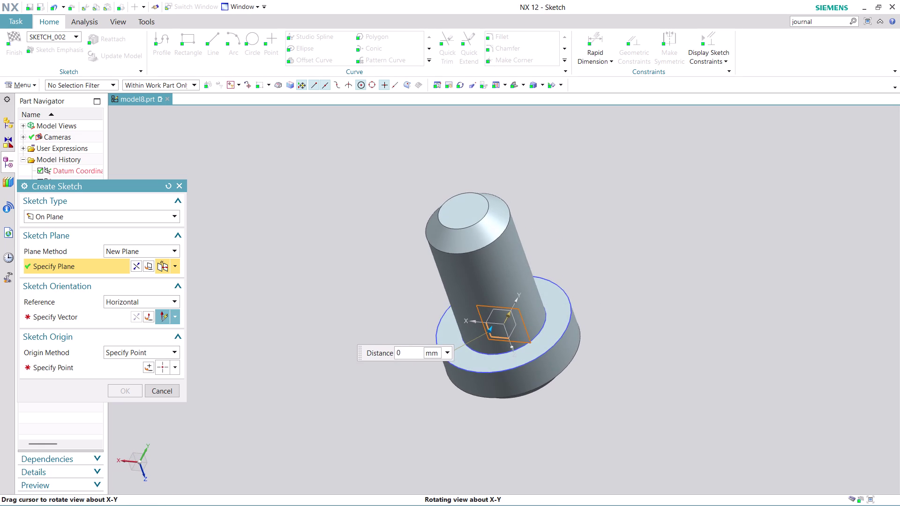
middle_drag(568, 335, 568, 334)
middle_click(576, 326)
middle_drag(577, 320, 578, 316)
middle_drag(580, 308, 585, 292)
middle_drag(604, 367, 621, 332)
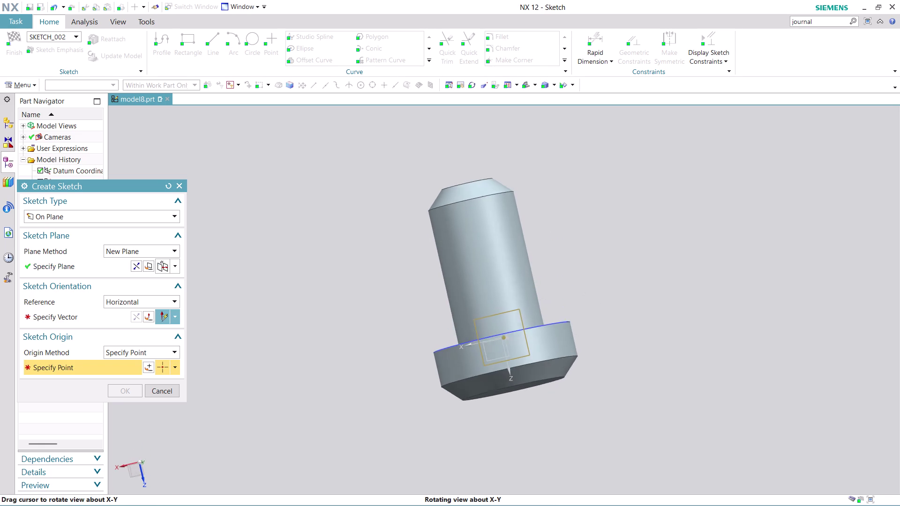
middle_drag(620, 332, 627, 376)
scroll(up, 3)
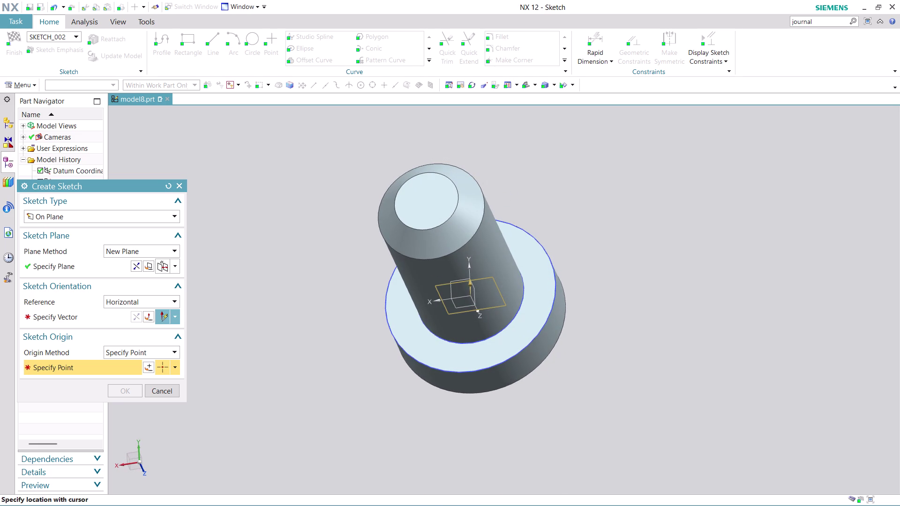
click(161, 394)
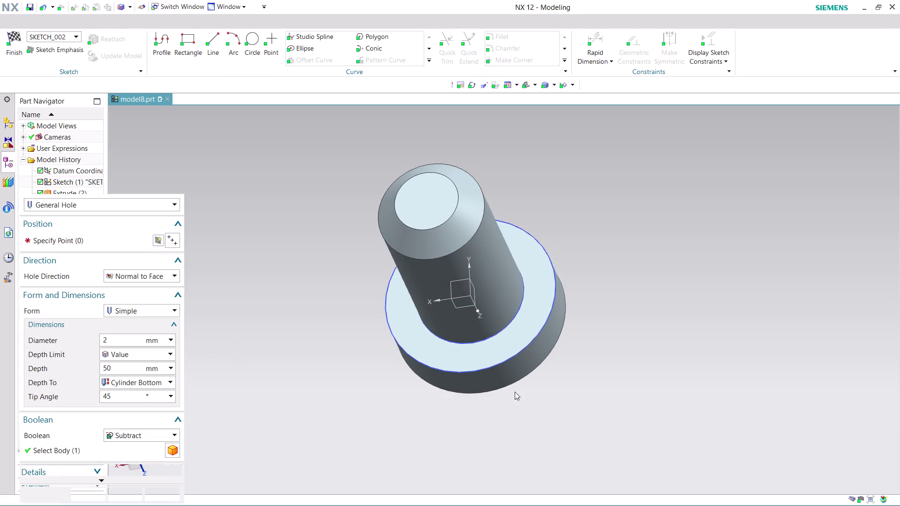
Review the hole Depth Limit options, leave it at Value, and cancel the Hole dialog.
middle_drag(497, 442, 434, 399)
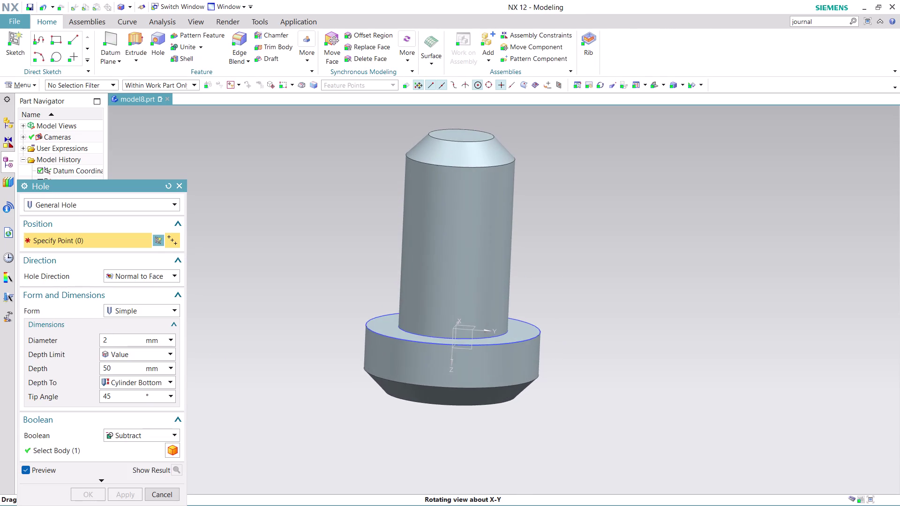
middle_drag(434, 398, 434, 399)
middle_drag(434, 399, 445, 409)
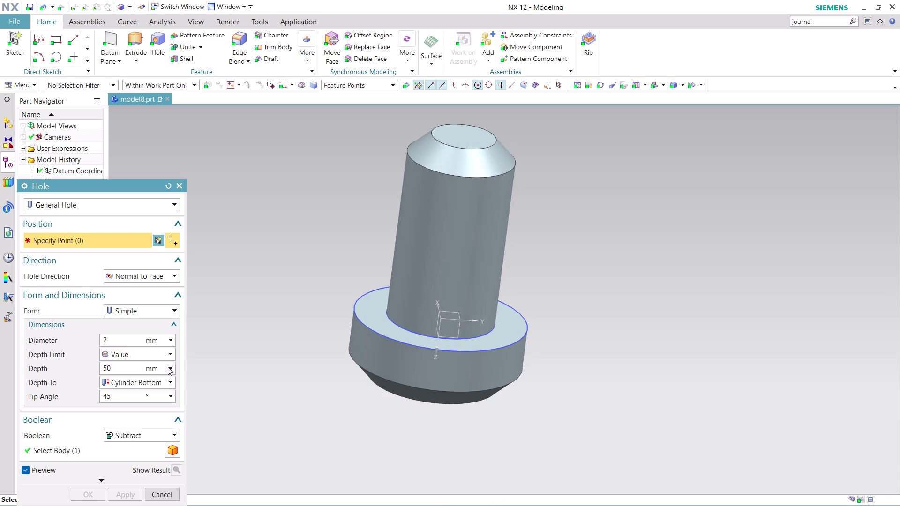
click(169, 355)
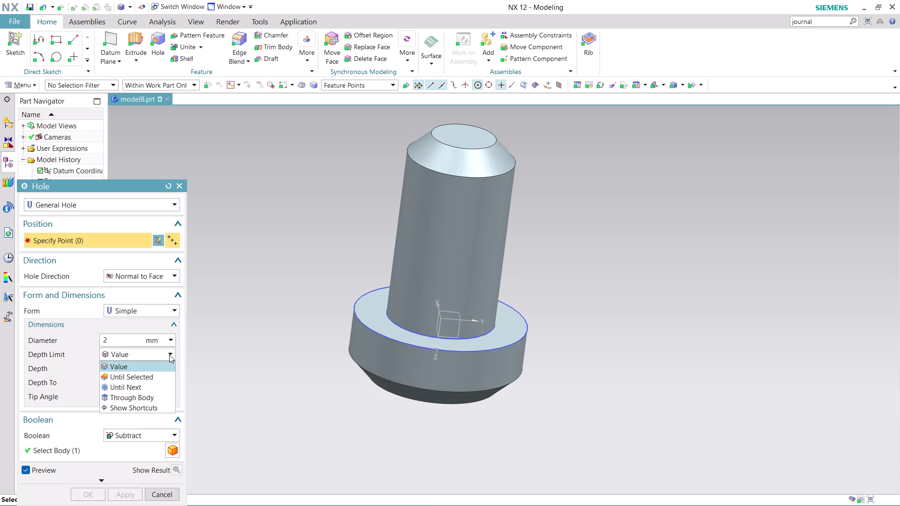
click(170, 355)
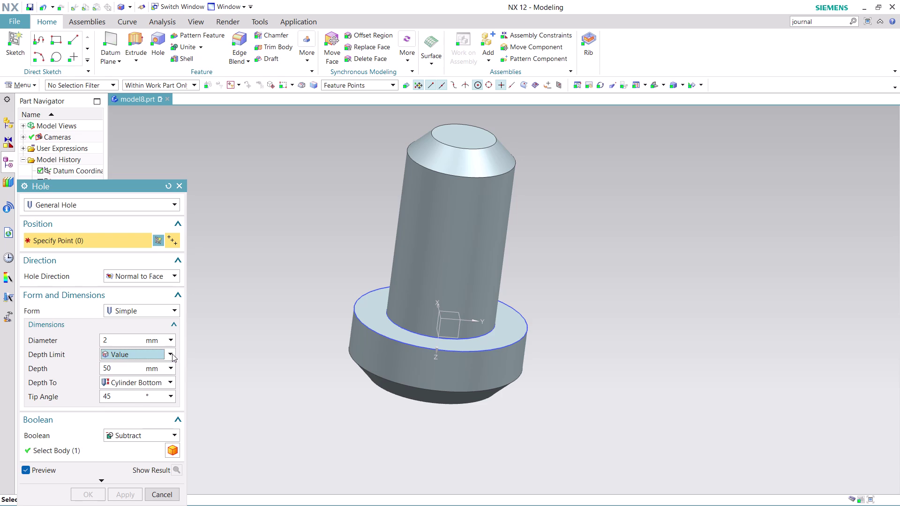
click(172, 354)
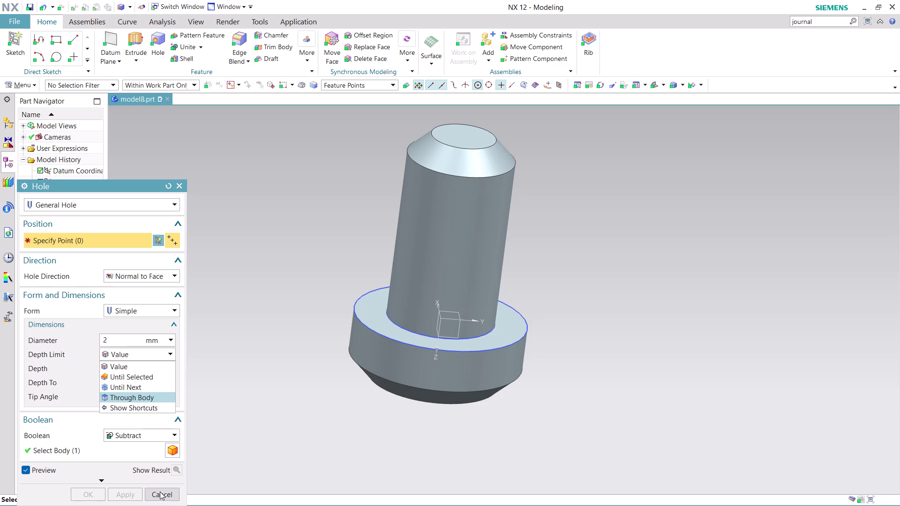
click(160, 492)
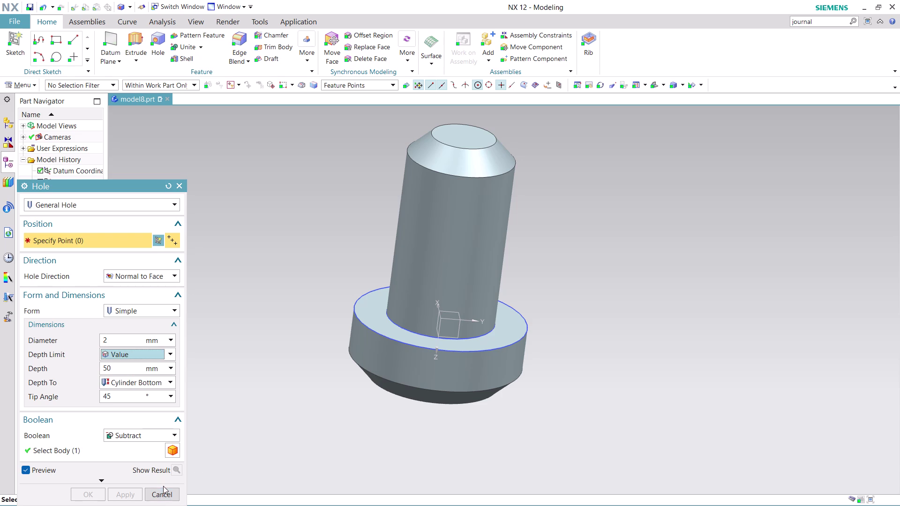
click(163, 492)
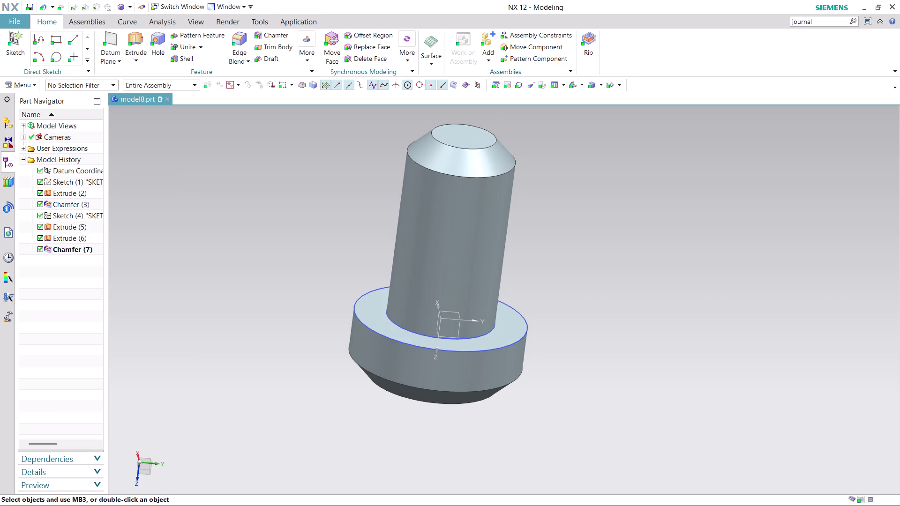
click(31, 84)
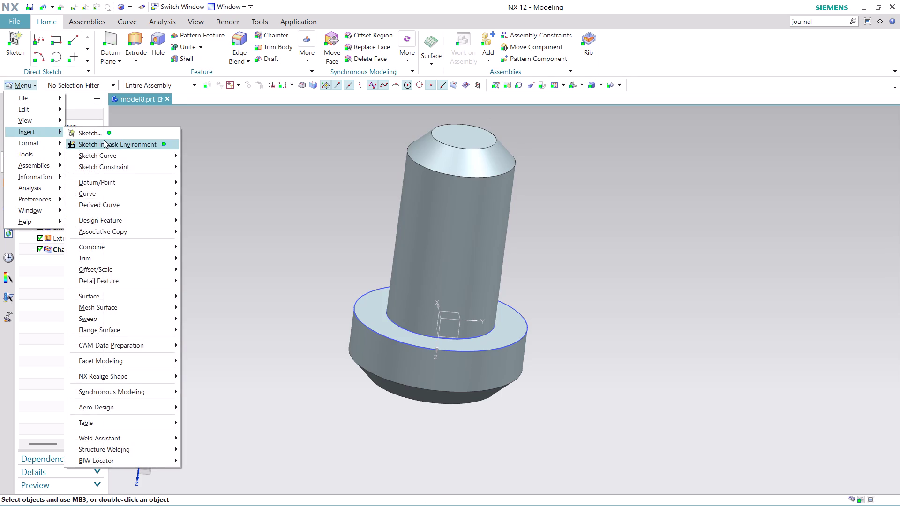
Create a sketch on the datum YZ plane with horizontal reference and origin 0,0,0.
click(112, 142)
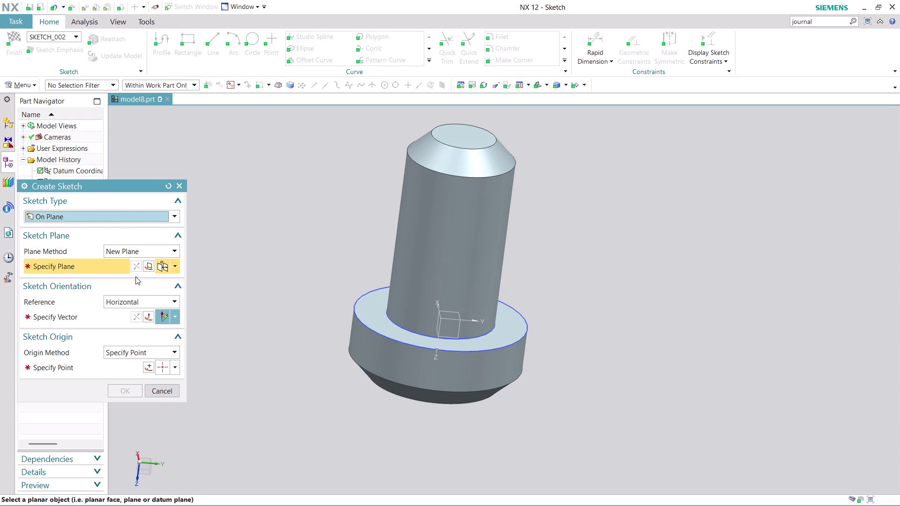
click(450, 338)
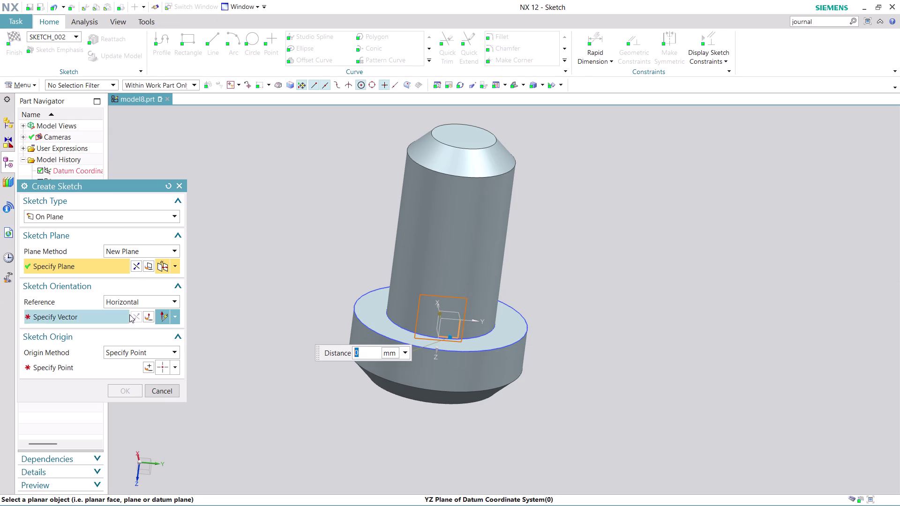
click(93, 313)
click(536, 303)
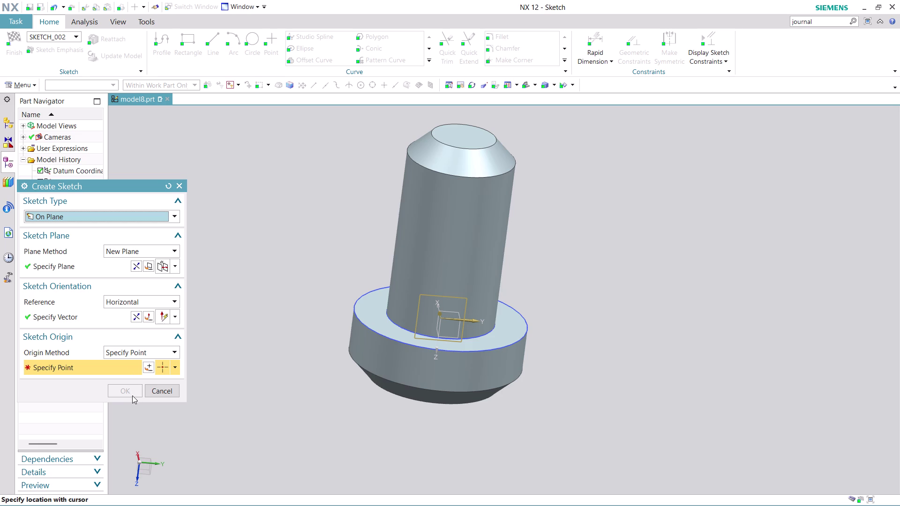
click(153, 368)
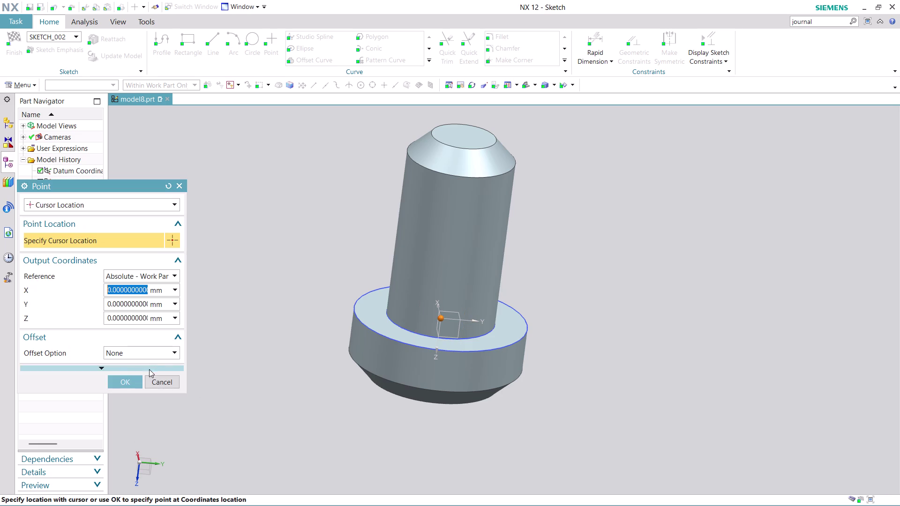
click(124, 382)
click(122, 388)
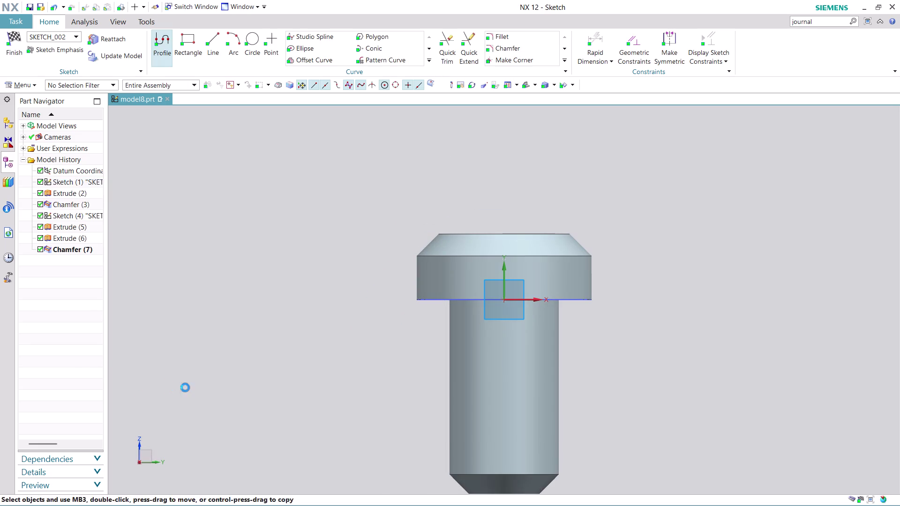
Zoom the sketch view in and out, then activate the Point command.
scroll(down, 3)
scroll(up, 3)
scroll(down, 3)
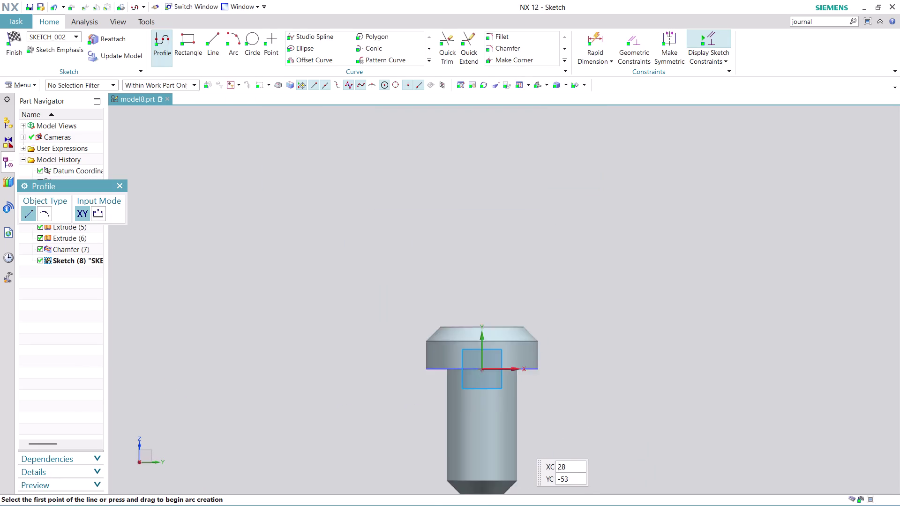
scroll(up, 3)
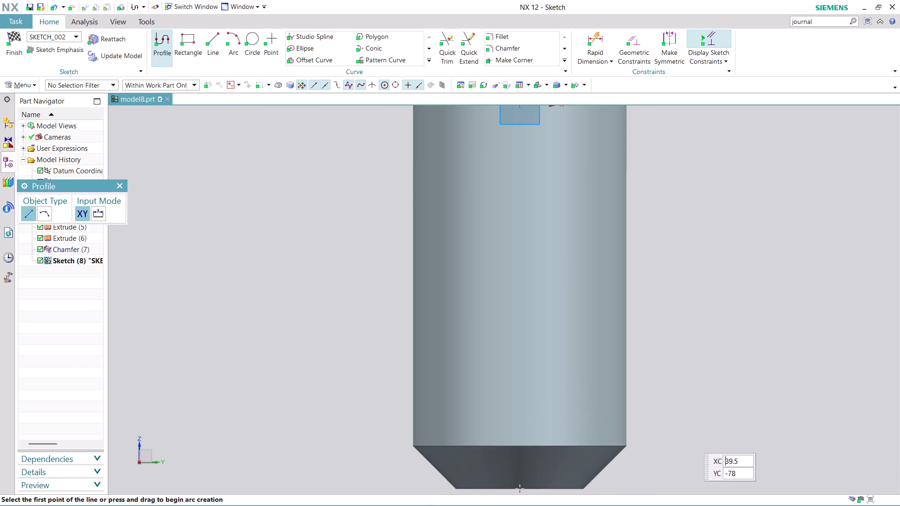
scroll(down, 3)
scroll(up, 3)
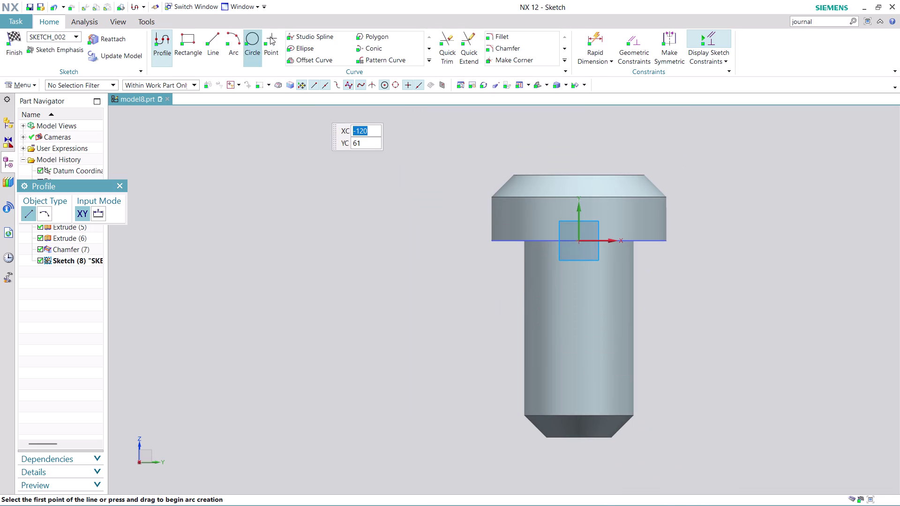
click(277, 33)
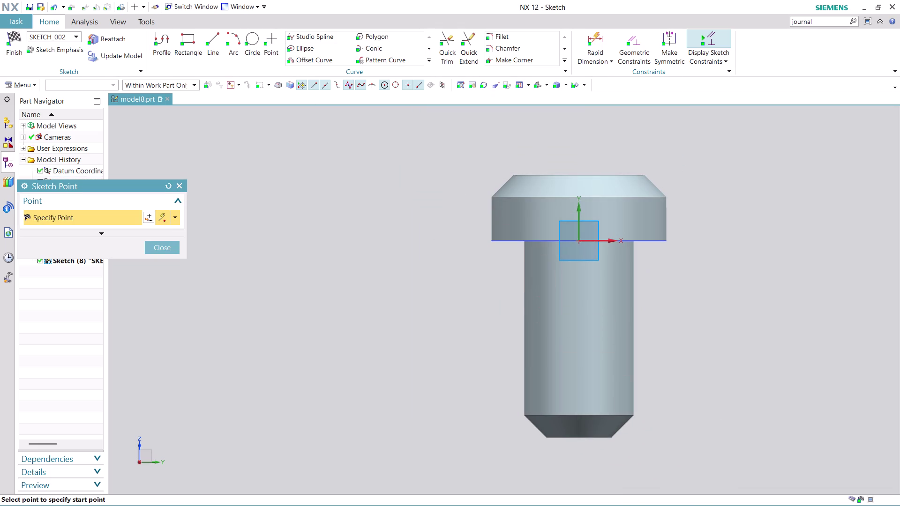
Place a sketch point on the shaft axis near 72.1 mm and a second point off the part.
click(577, 399)
middle_drag(656, 453, 666, 365)
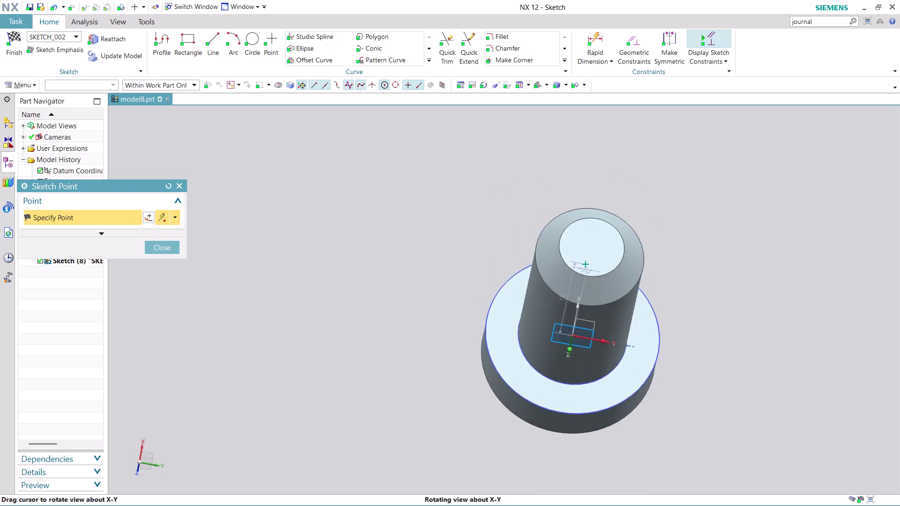
middle_drag(666, 365, 606, 355)
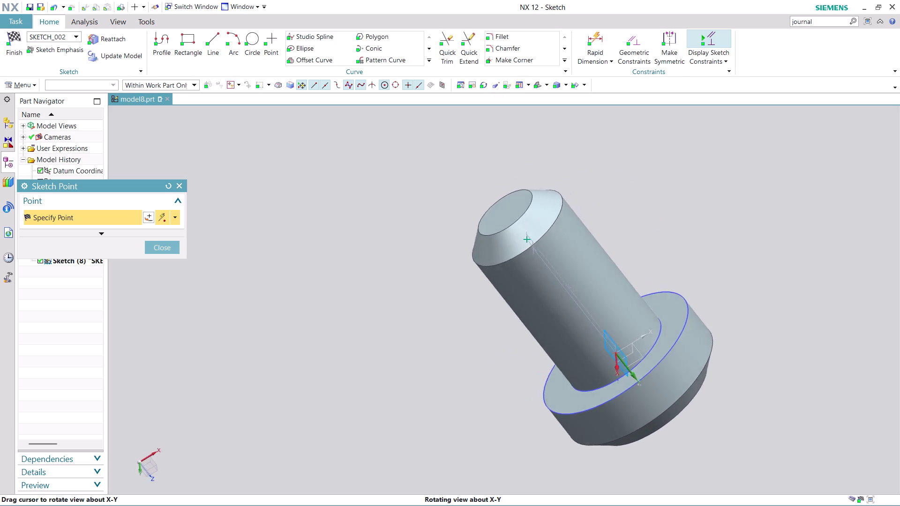
middle_drag(606, 355, 567, 416)
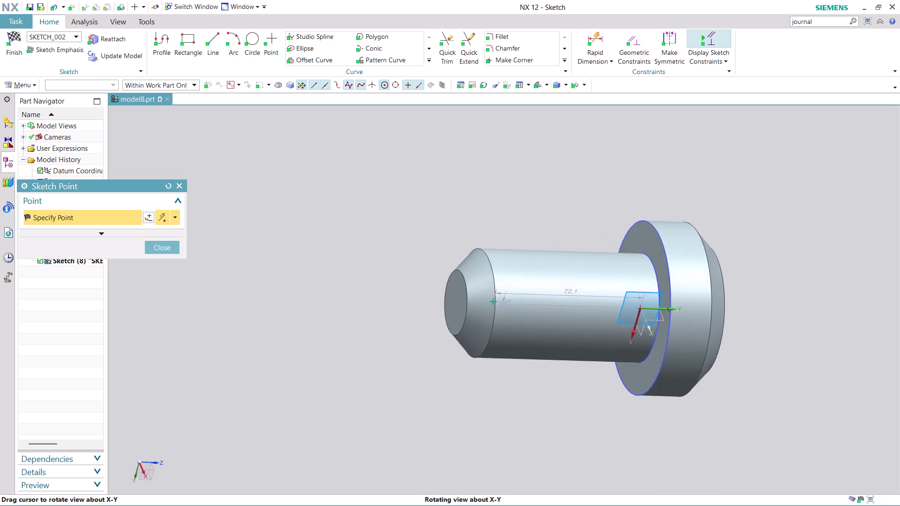
middle_drag(566, 417, 661, 309)
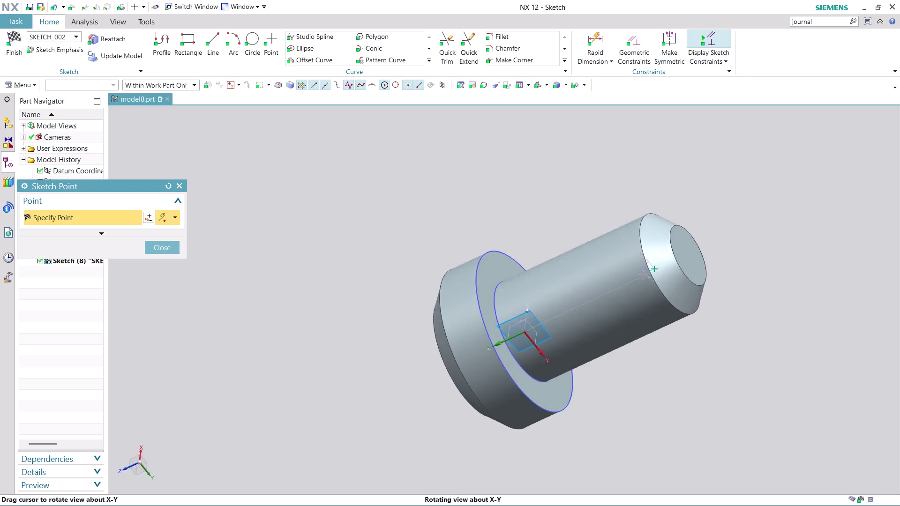
middle_drag(662, 309, 519, 320)
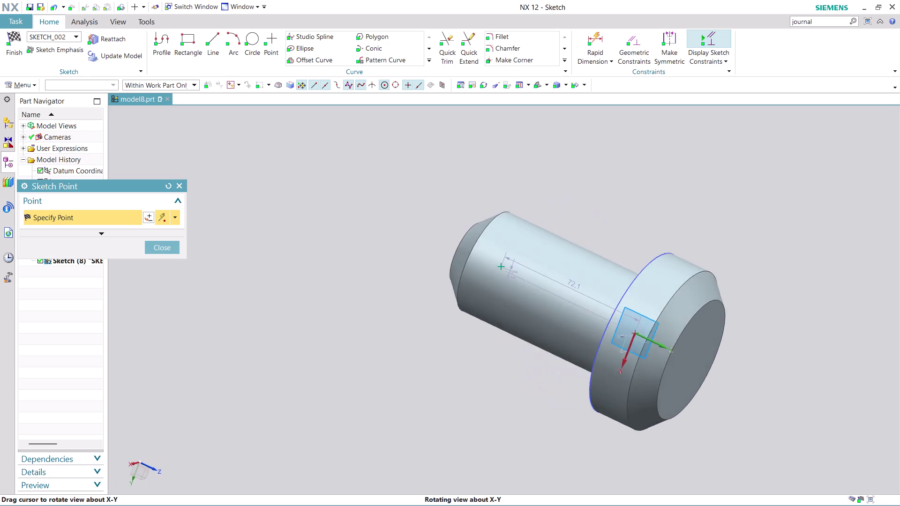
middle_drag(520, 320, 510, 329)
middle_click(513, 327)
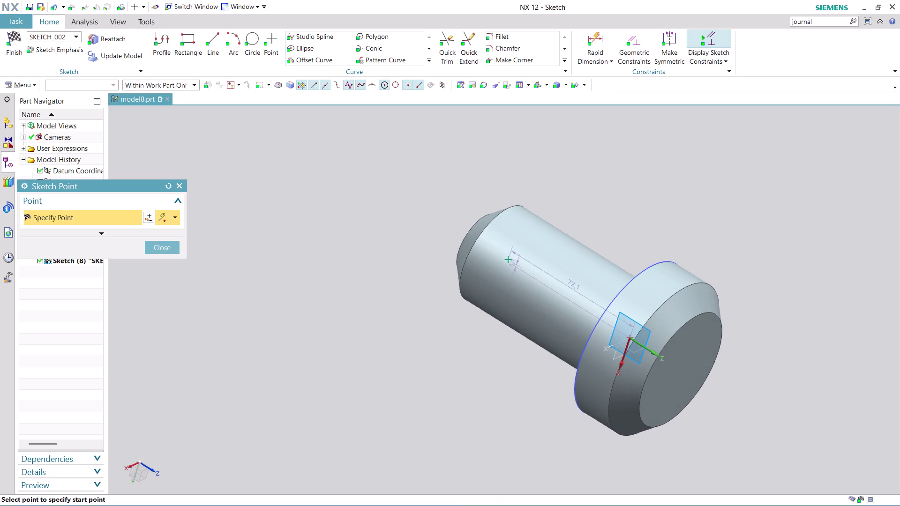
click(177, 216)
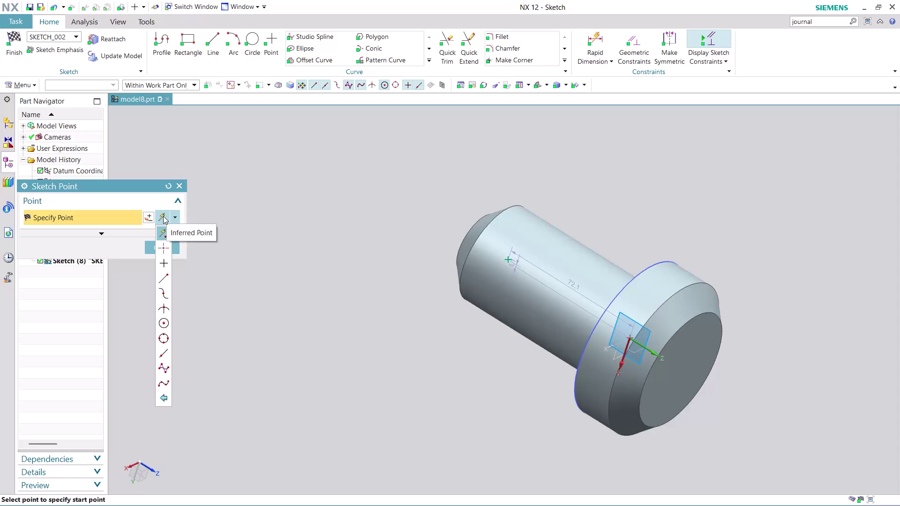
click(222, 225)
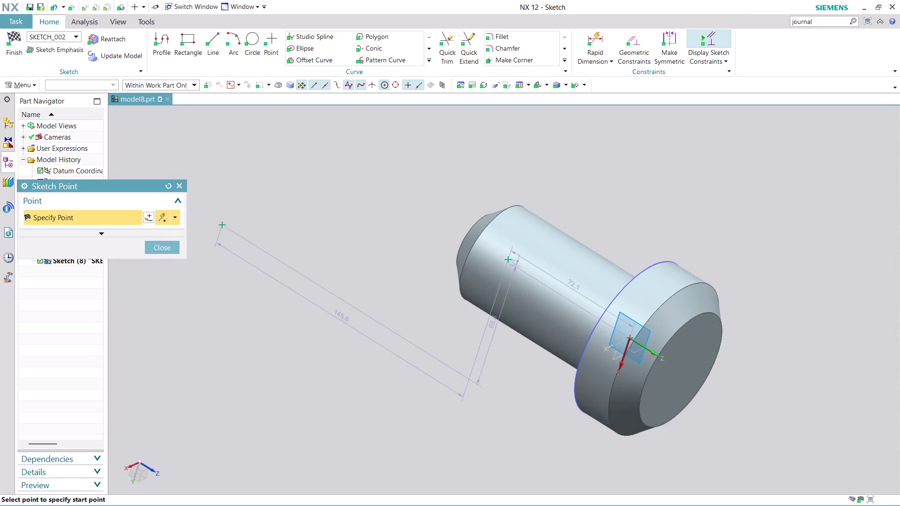
click(169, 248)
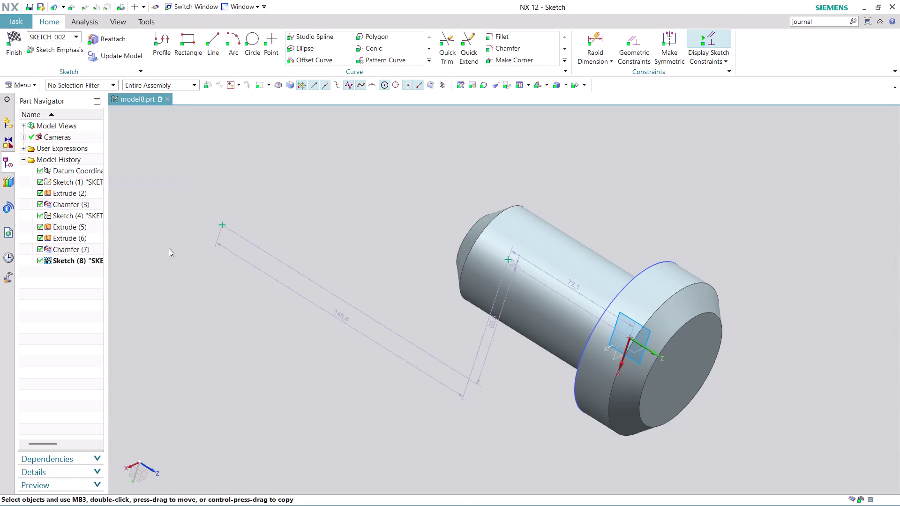
Undo the stray point, set the length dimension to 72 mm, and finish the sketch.
key(ctrl+z)
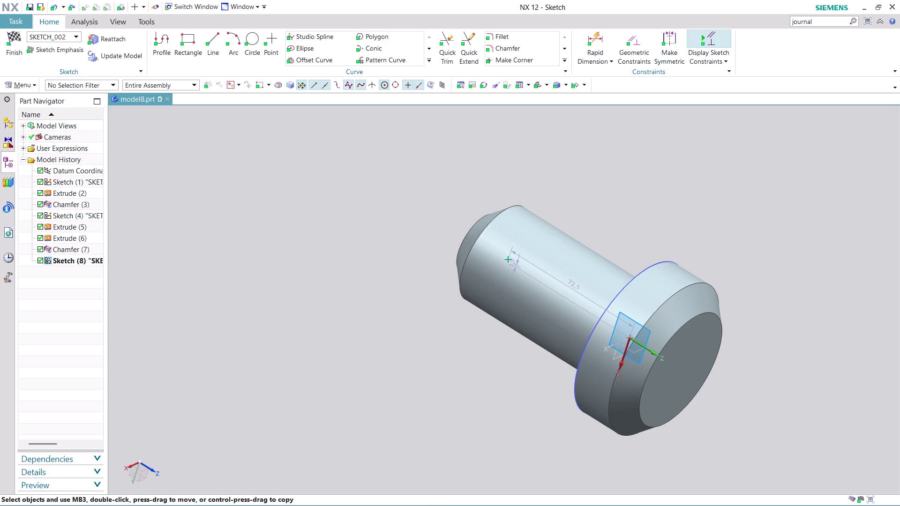
drag(572, 285, 584, 250)
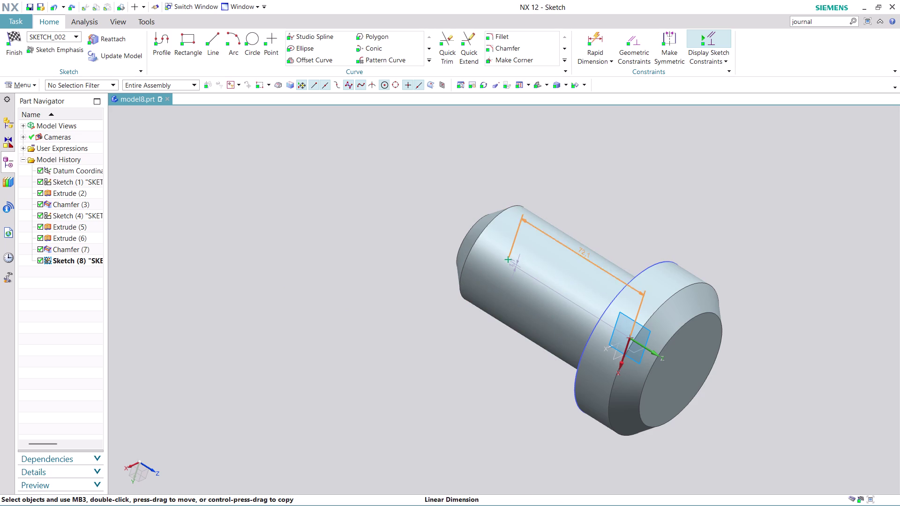
drag(584, 250, 614, 192)
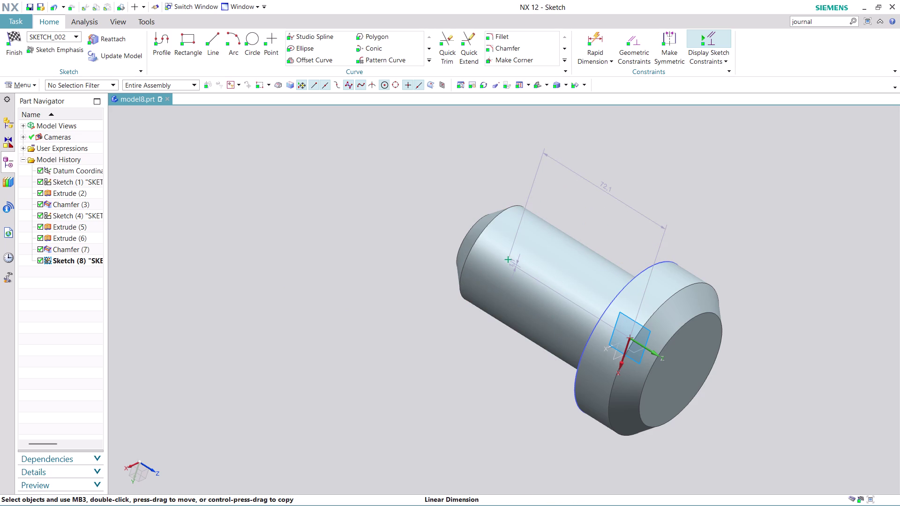
double_click(606, 189)
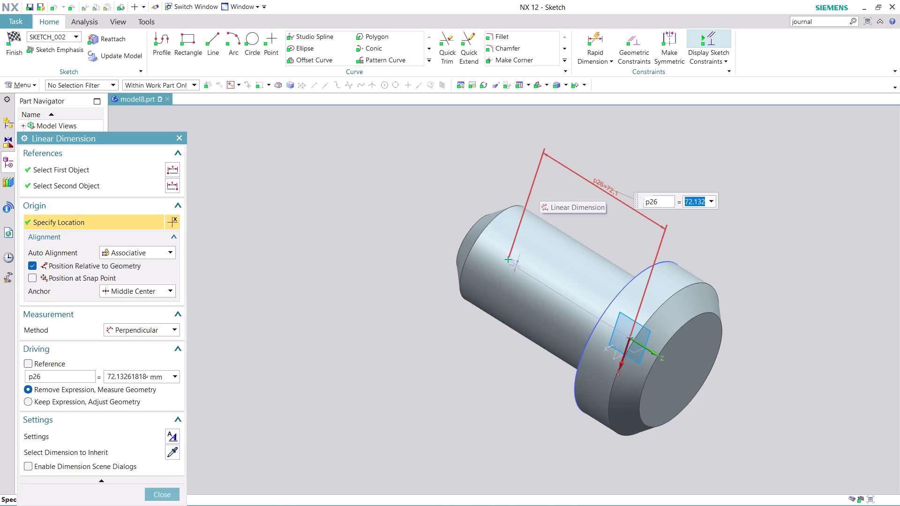
text(72)
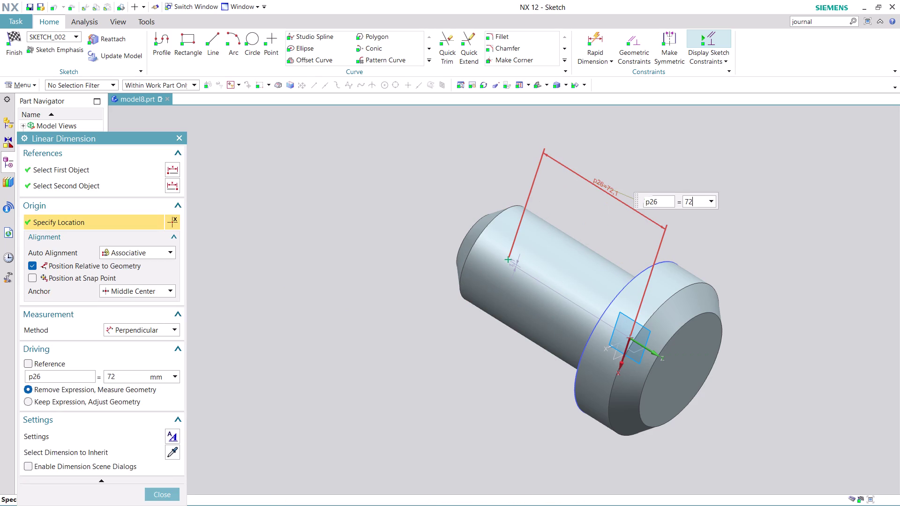
key(Return)
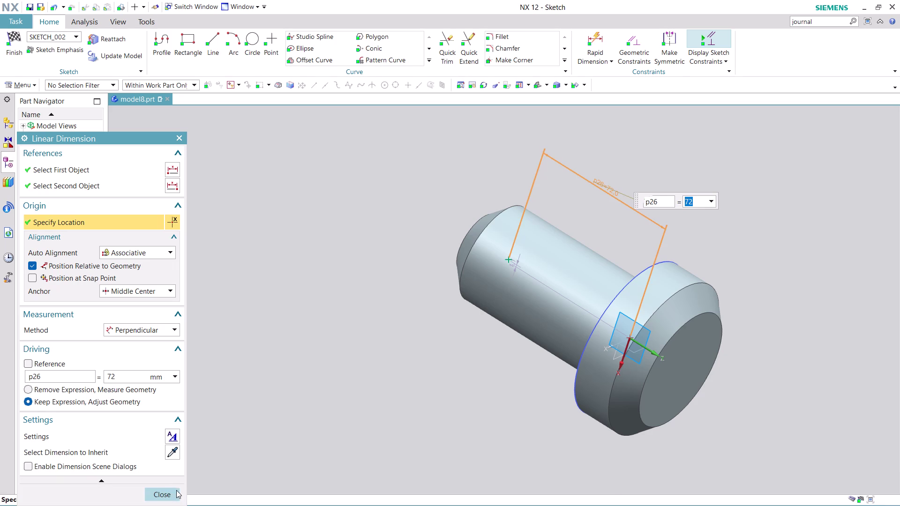
click(171, 493)
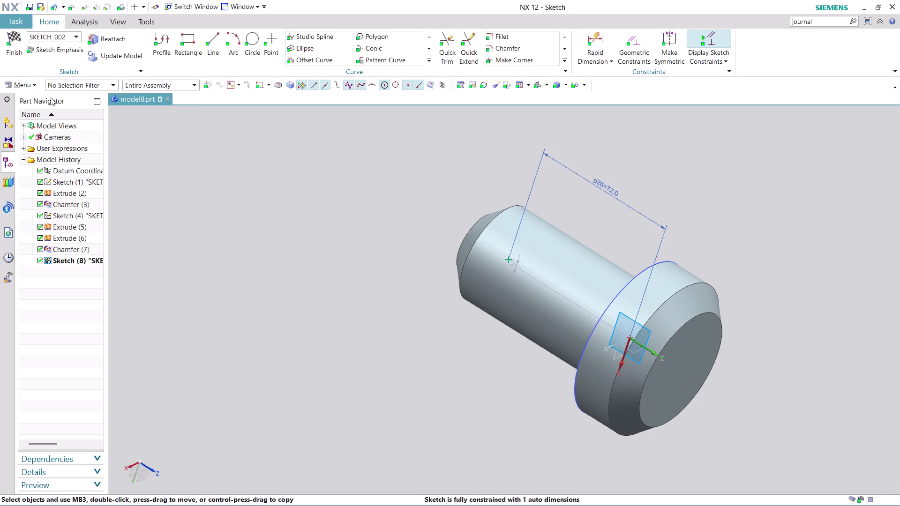
click(15, 49)
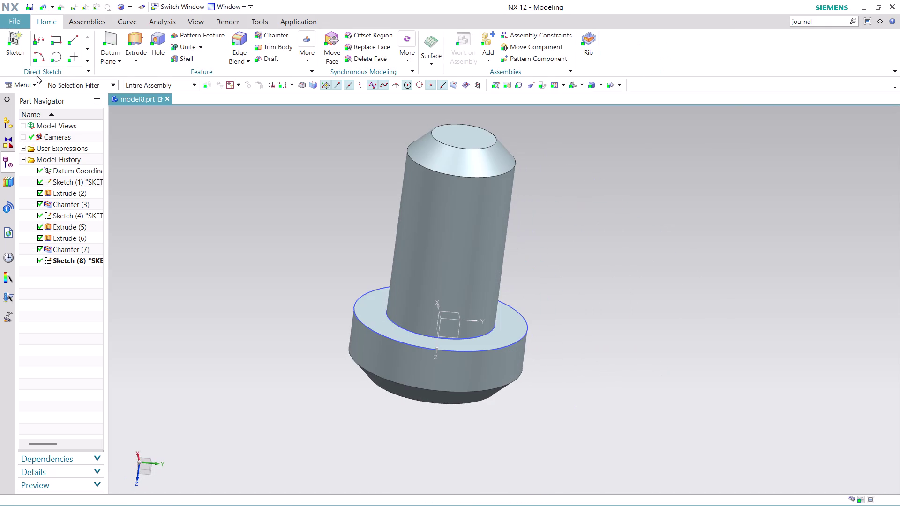
click(136, 36)
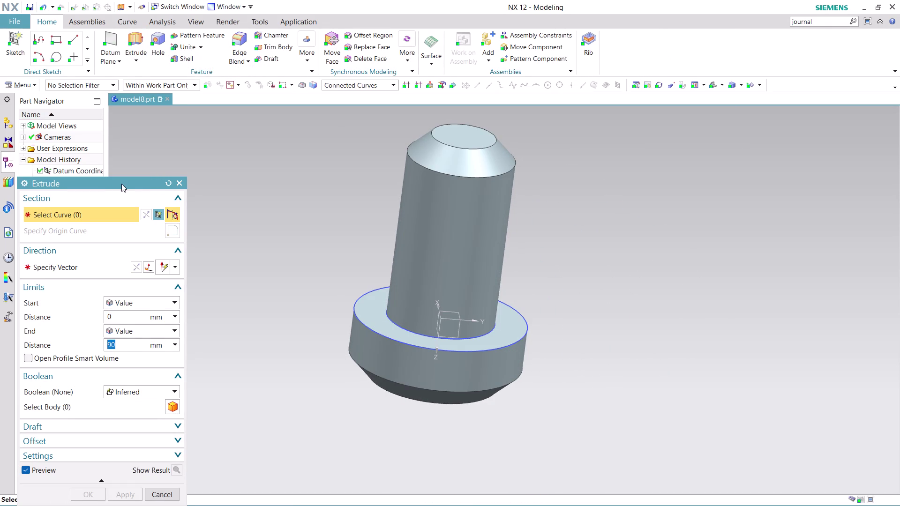
drag(122, 184, 260, 116)
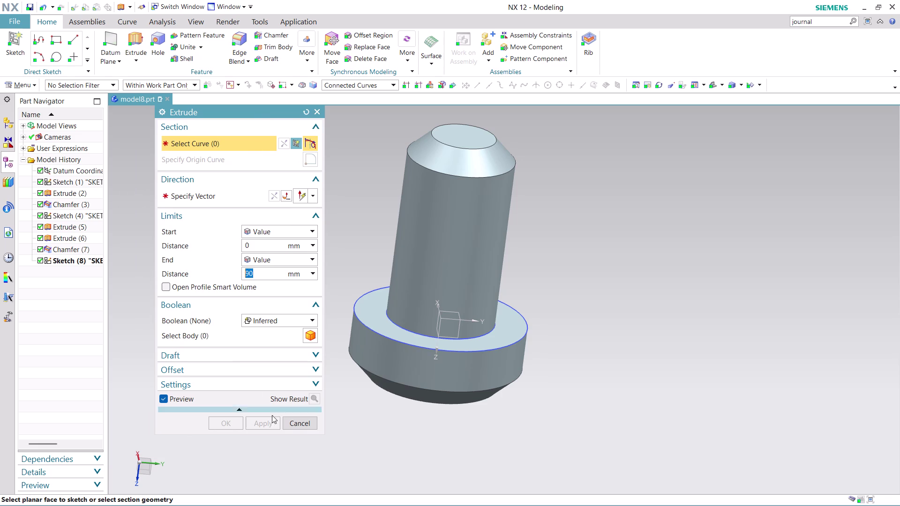
click(306, 424)
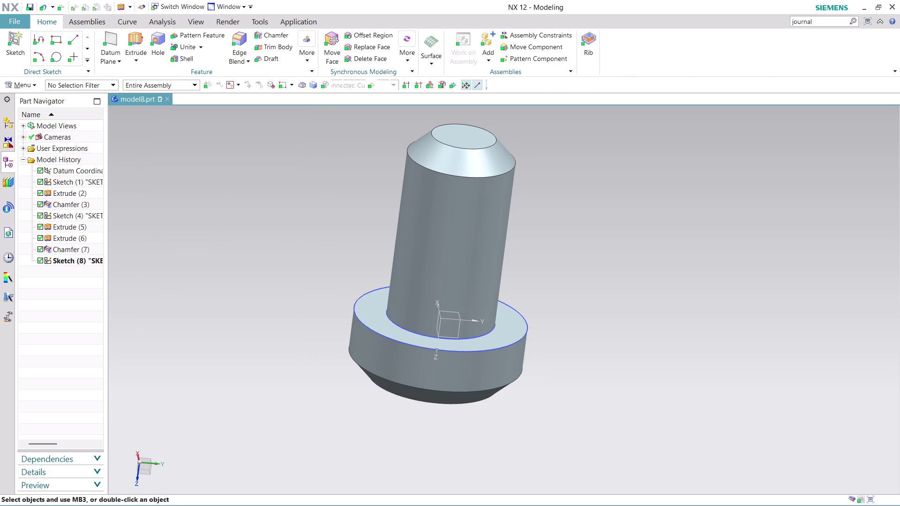
key(ctrl+z)
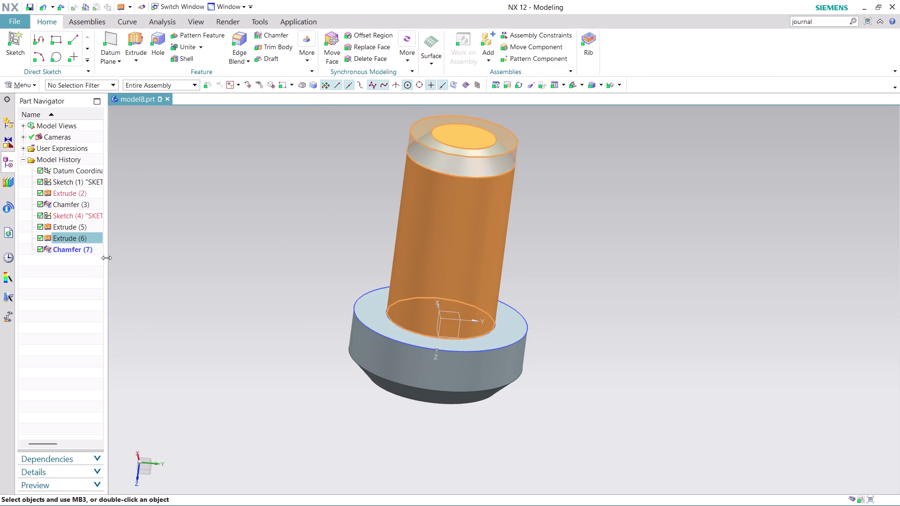
click(237, 256)
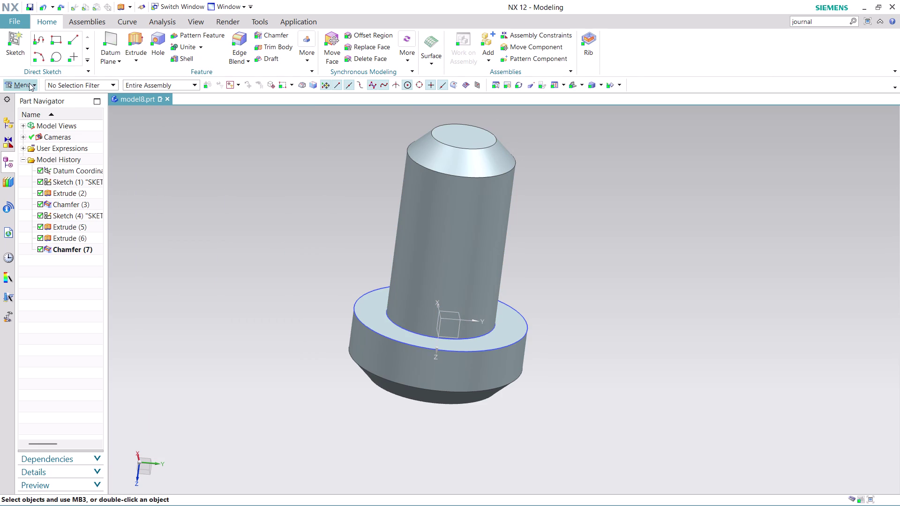
Create a sketch on a plane through the shaft centre with horizontal reference and origin point.
click(29, 83)
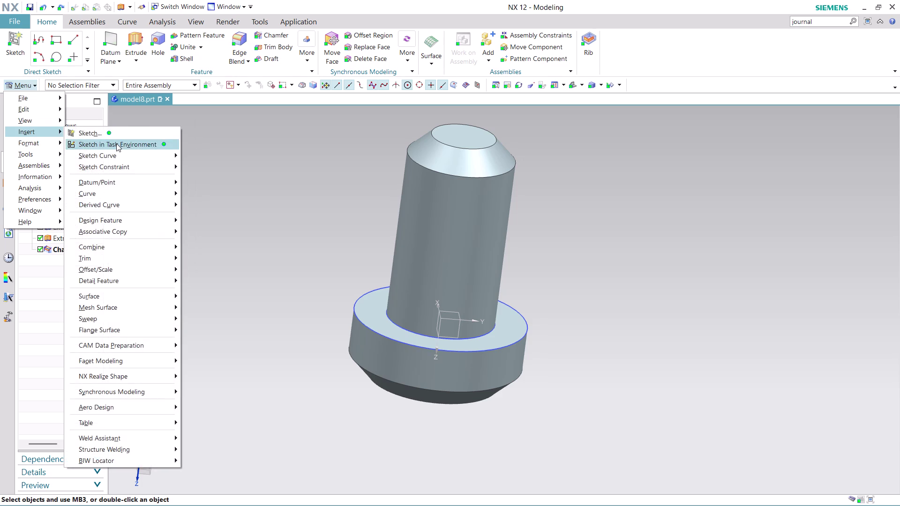
click(117, 143)
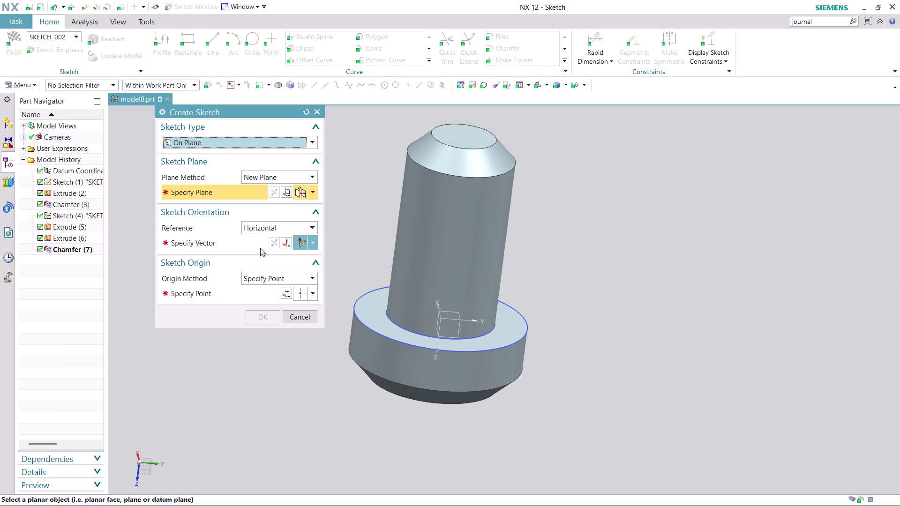
click(462, 331)
click(218, 236)
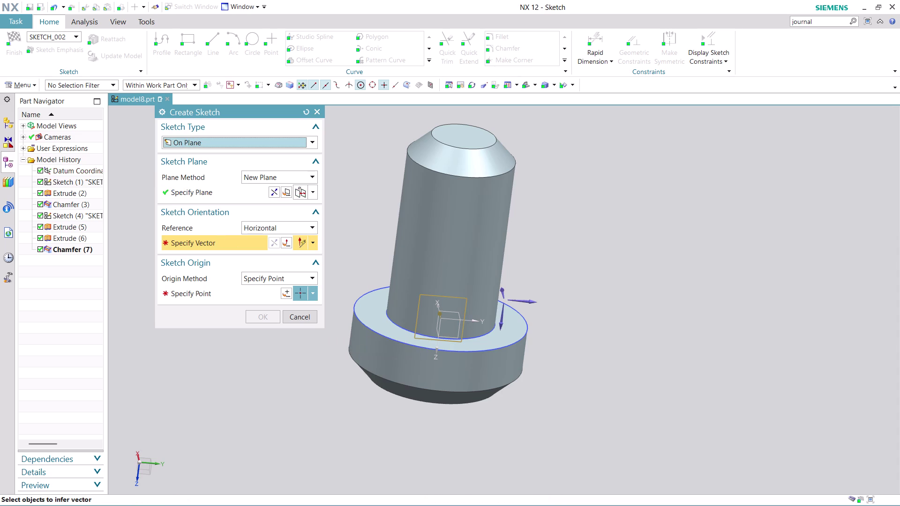
click(525, 306)
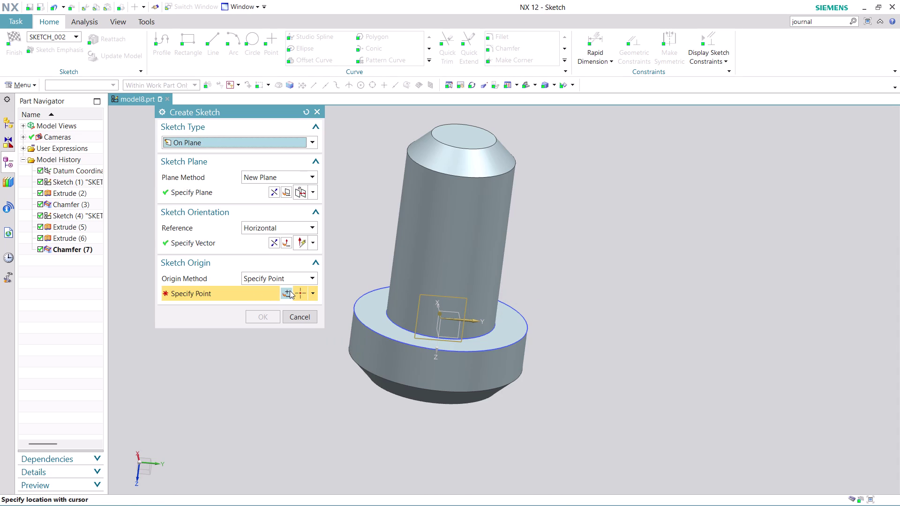
click(289, 291)
click(271, 309)
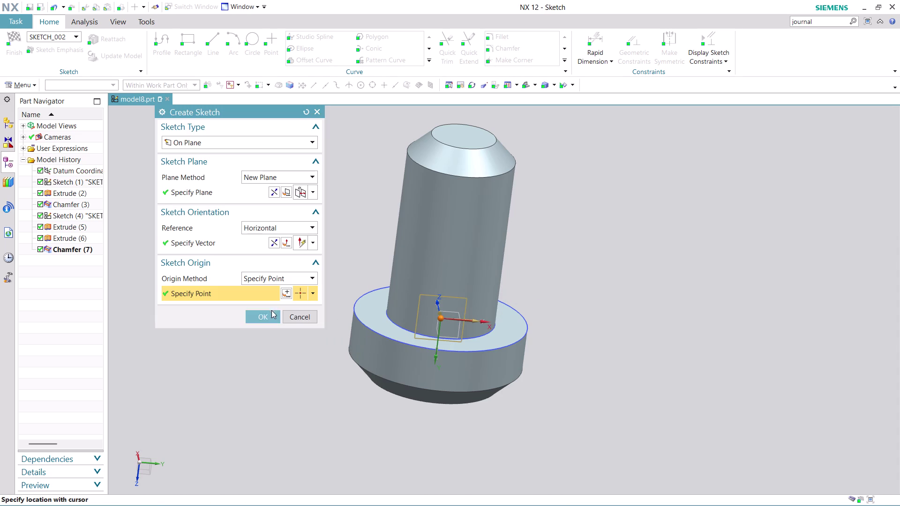
click(269, 318)
scroll(down, 3)
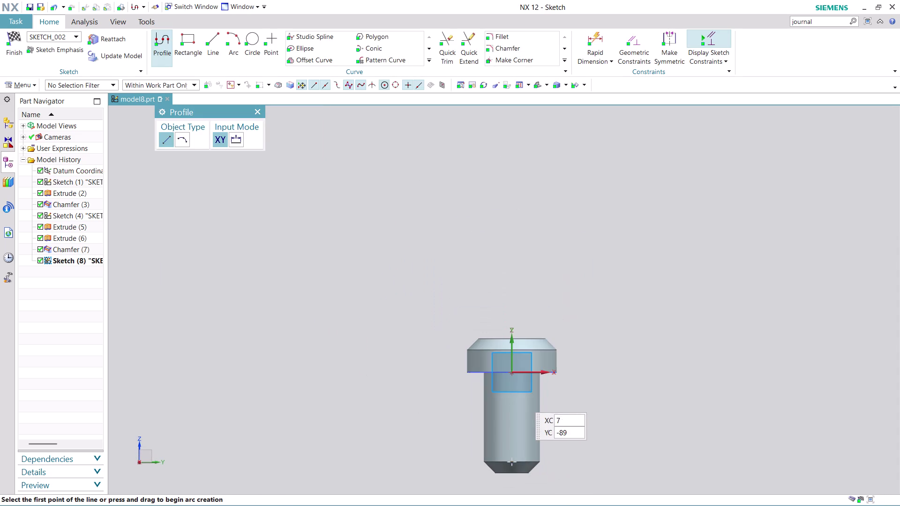
Draw a 12 mm diameter circle near the shaft's end.
scroll(up, 3)
scroll(up, 3)
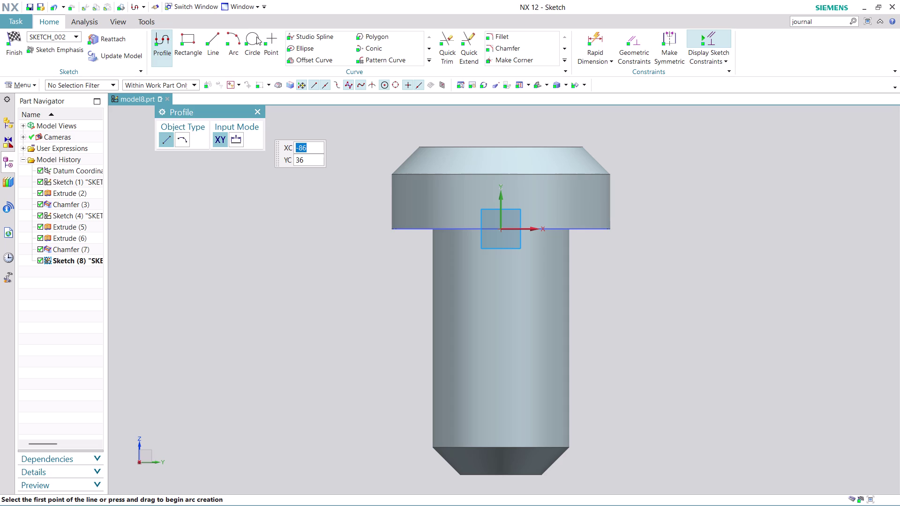
click(256, 37)
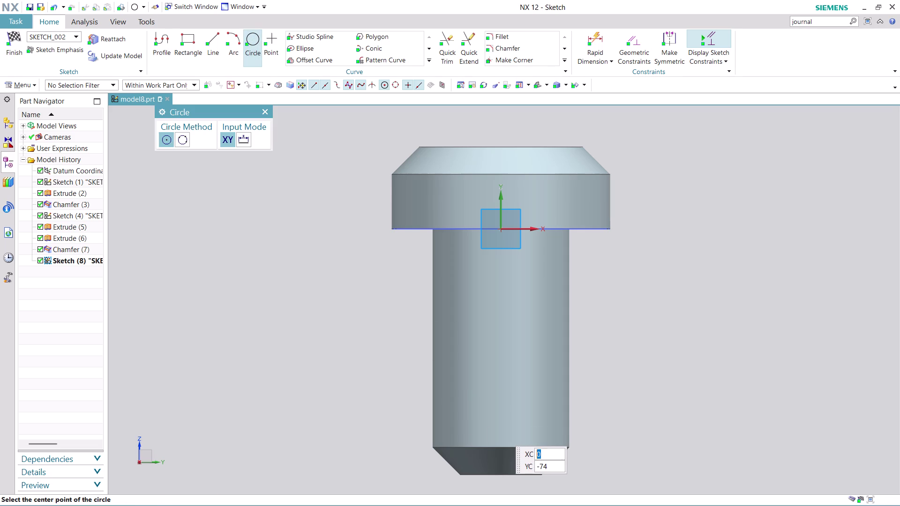
click(500, 431)
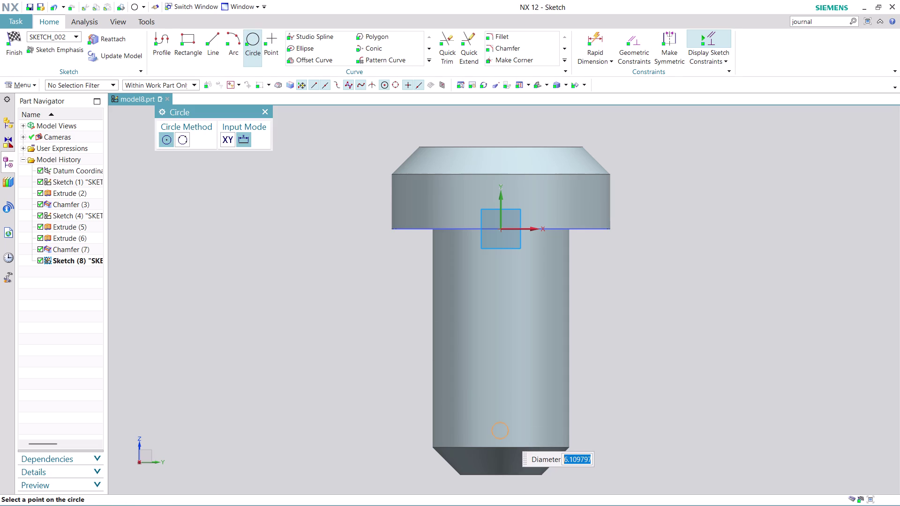
text(12)
key(Return)
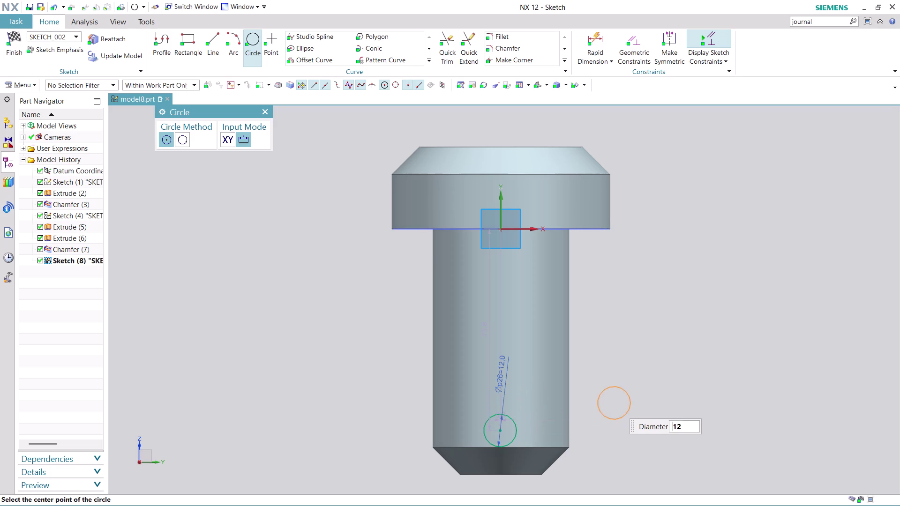
key(Escape)
key(Escape)
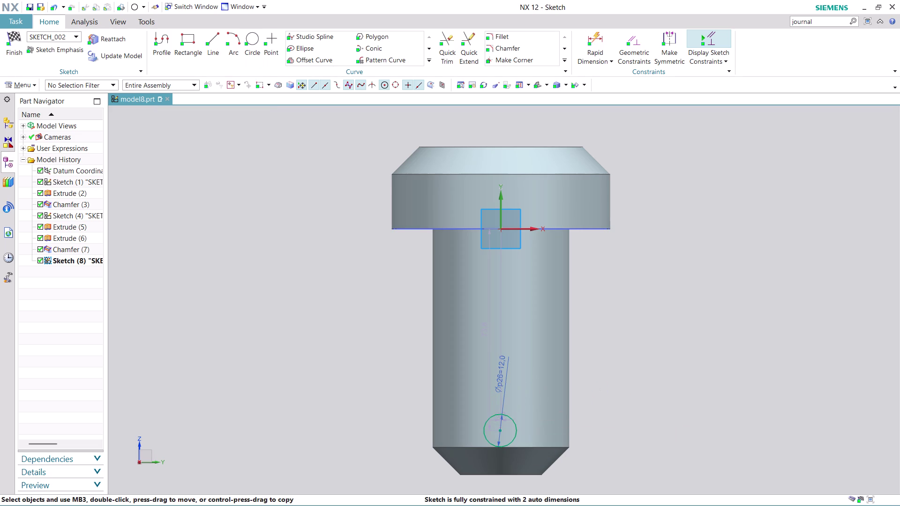
Set the circle's position dimension to 72 mm and finish the sketch.
drag(486, 329, 266, 333)
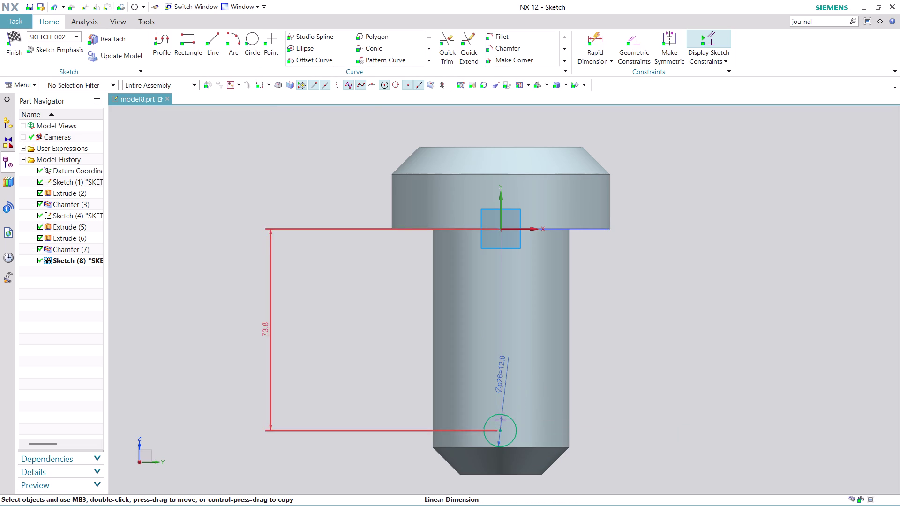
double_click(266, 333)
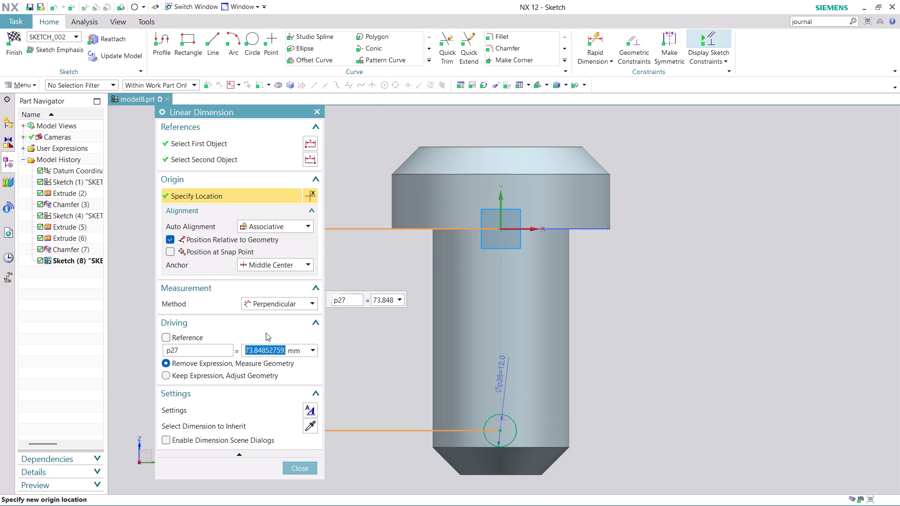
text(72)
key(Return)
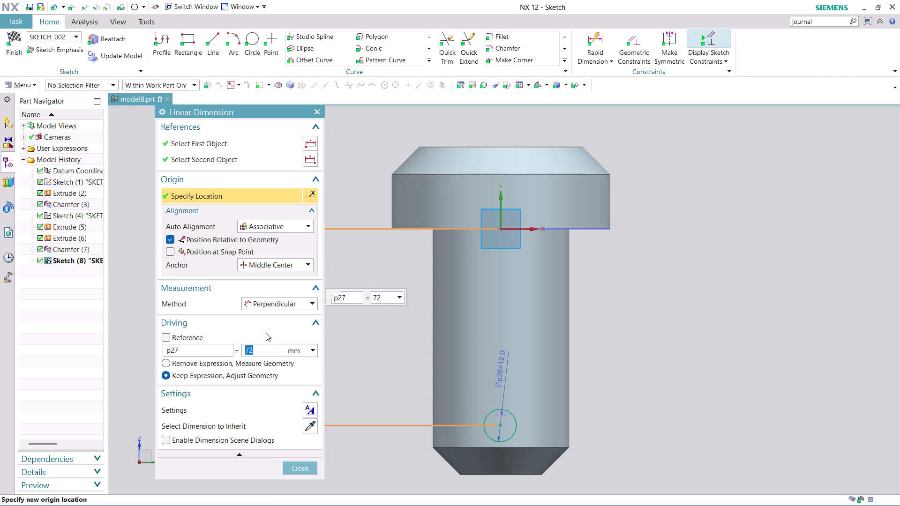
click(310, 473)
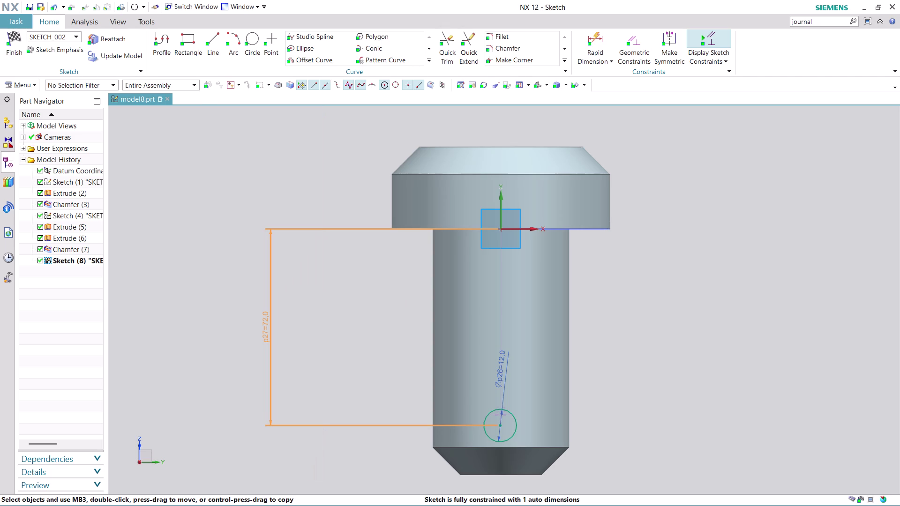
click(13, 53)
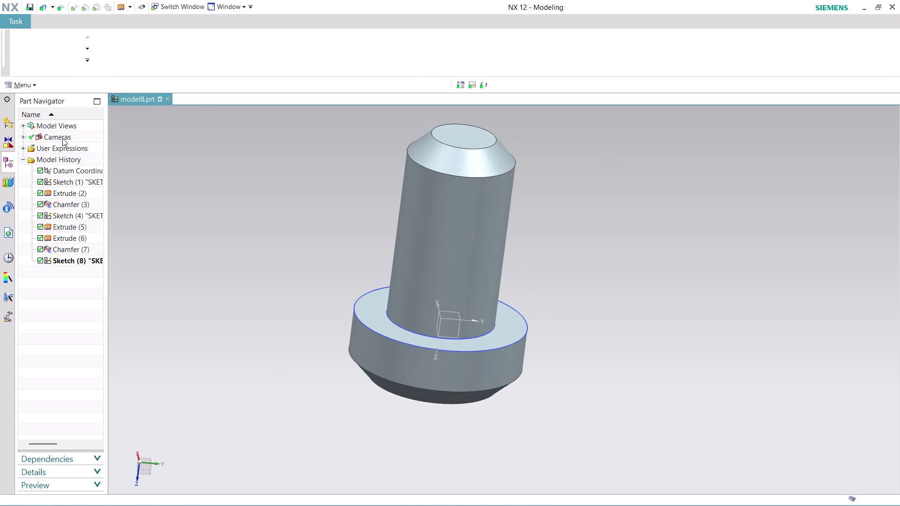
Hide the new sketch and cancel the accidentally started extrusion.
click(140, 39)
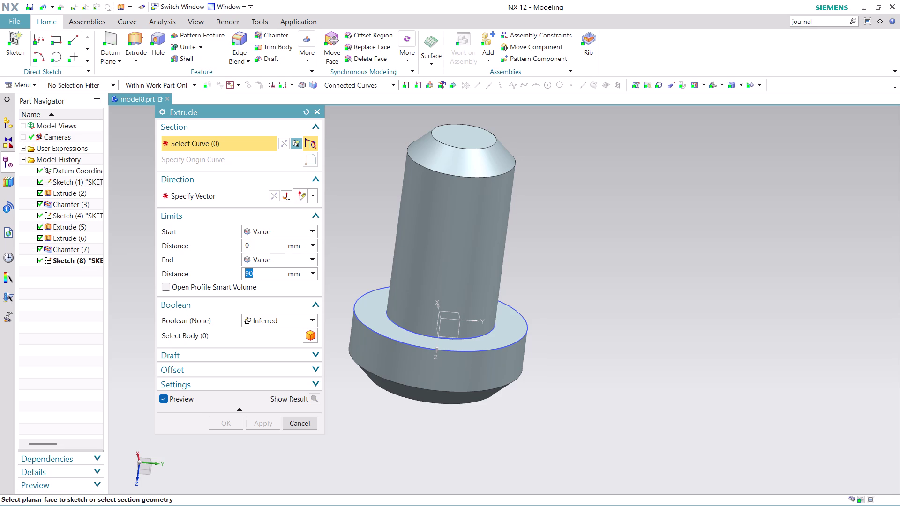
right_click(78, 260)
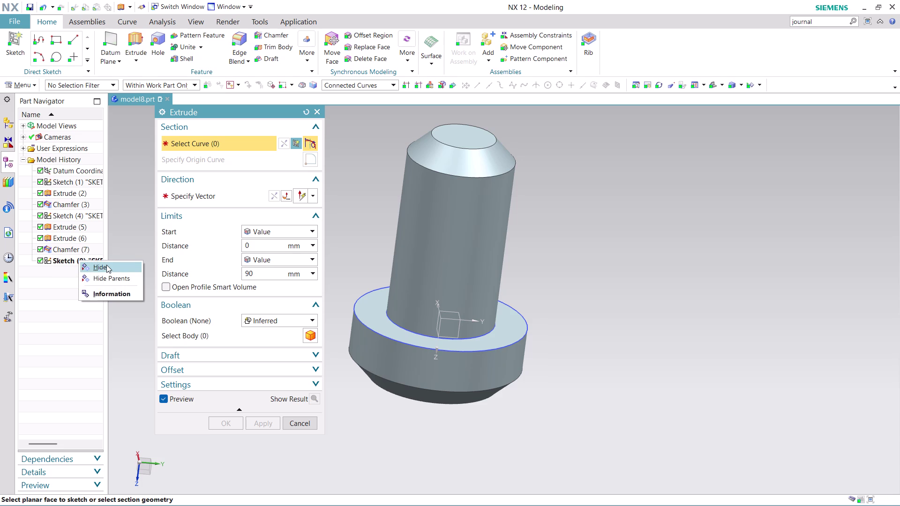
click(108, 266)
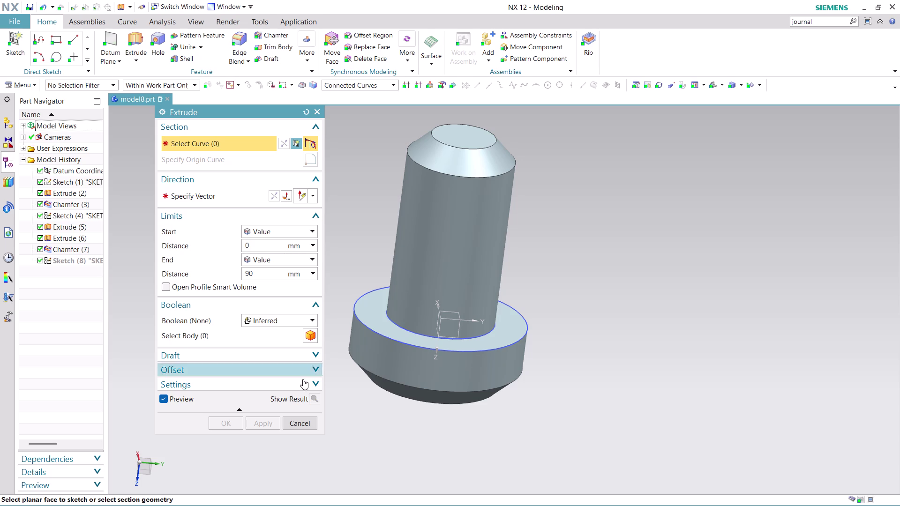
click(309, 420)
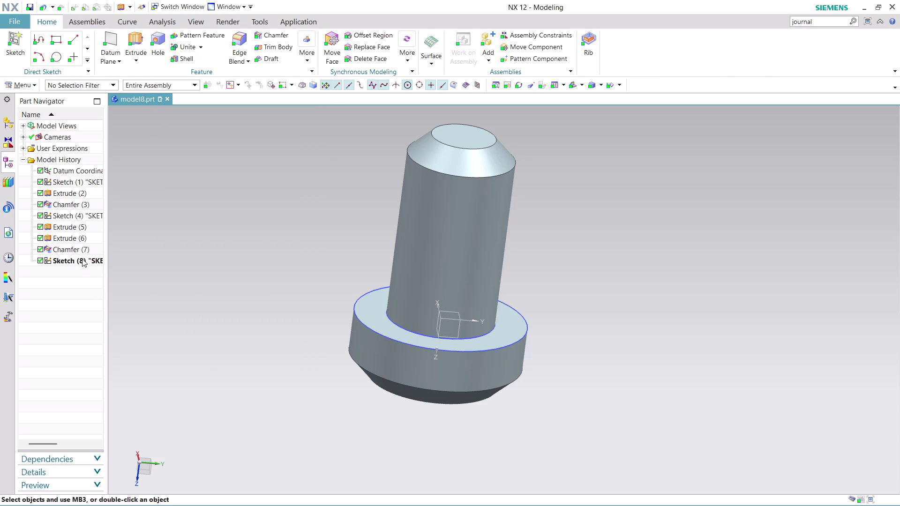
right_click(82, 259)
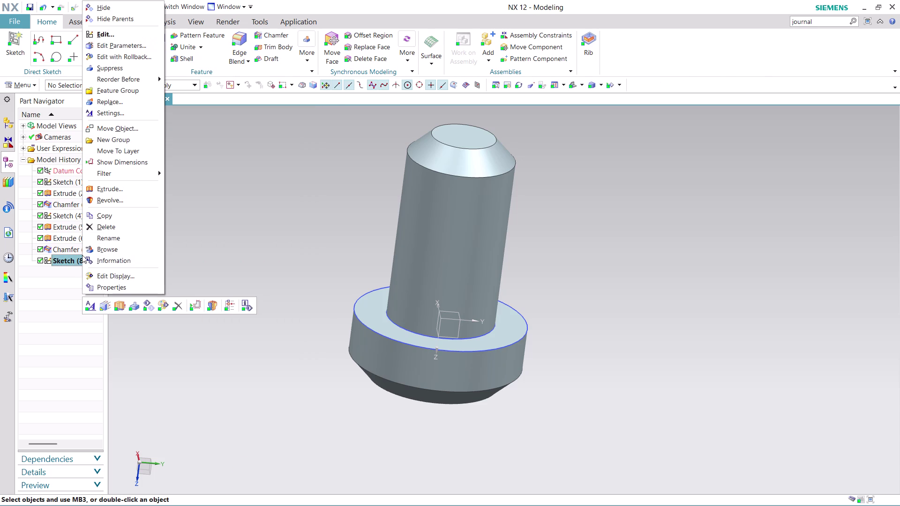
key(Escape)
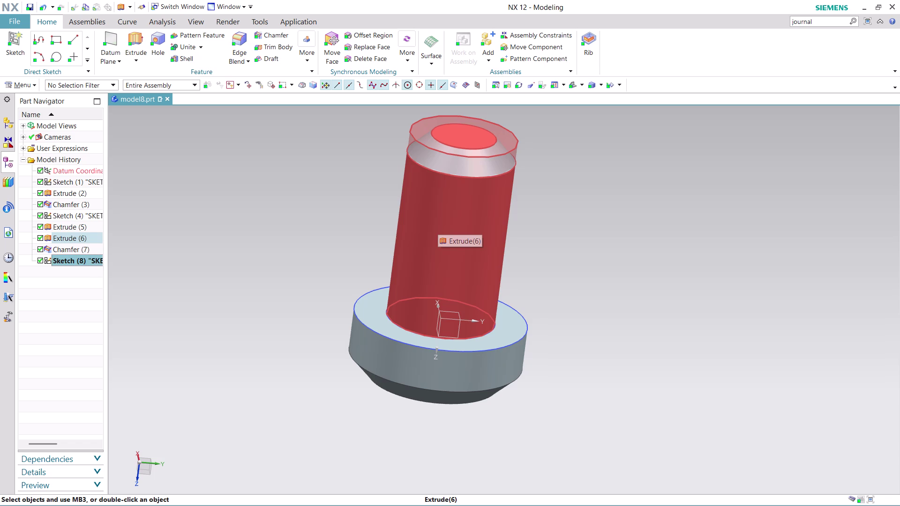
Hide the shaft's Extrude (6) feature so only sketch curves are shown.
right_click(438, 223)
click(469, 242)
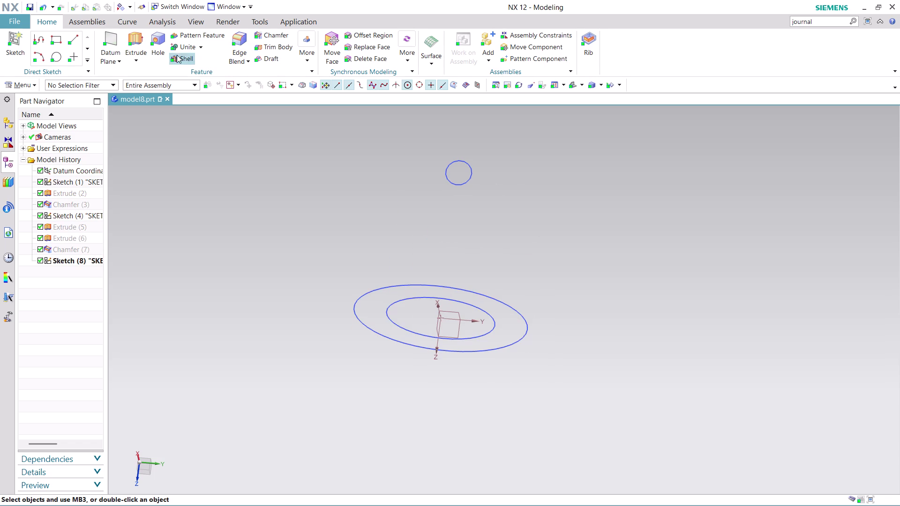
click(134, 37)
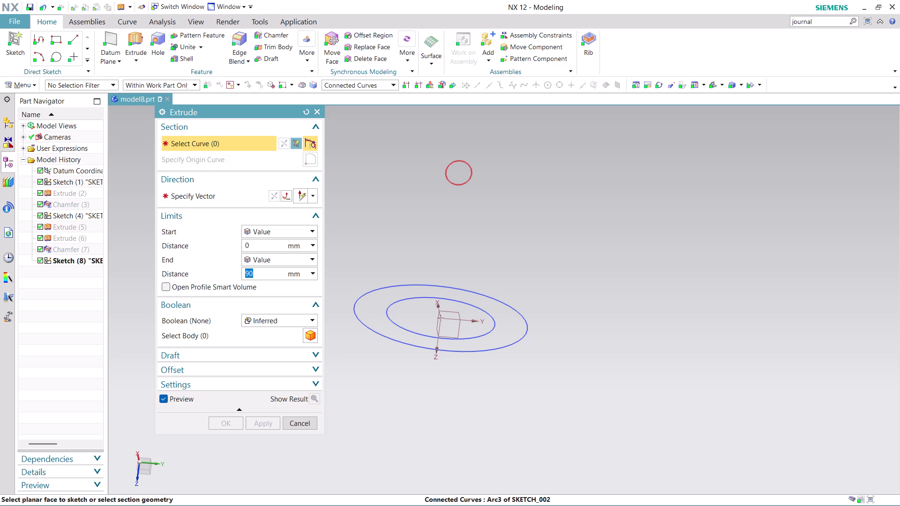
Extrude the 12 mm circle as Region Boundary Curves, symmetric 90 mm, into a rod.
click(389, 88)
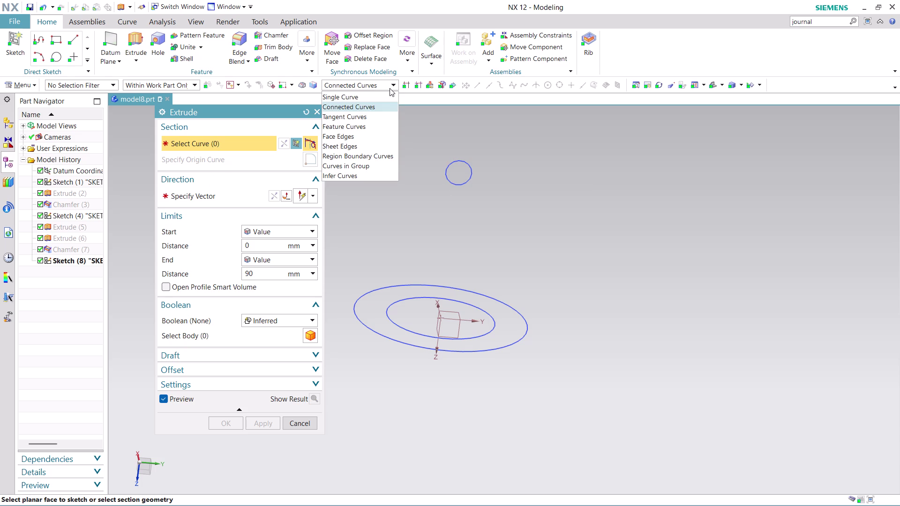
click(364, 155)
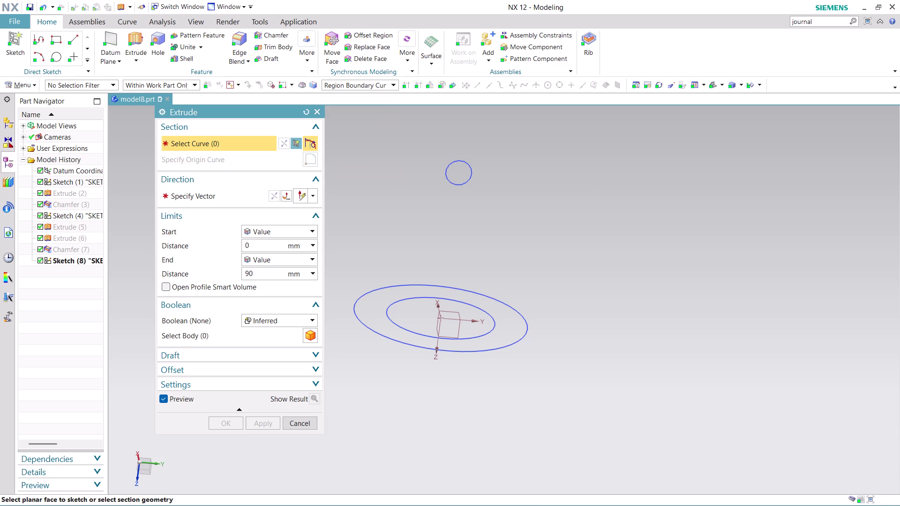
click(456, 176)
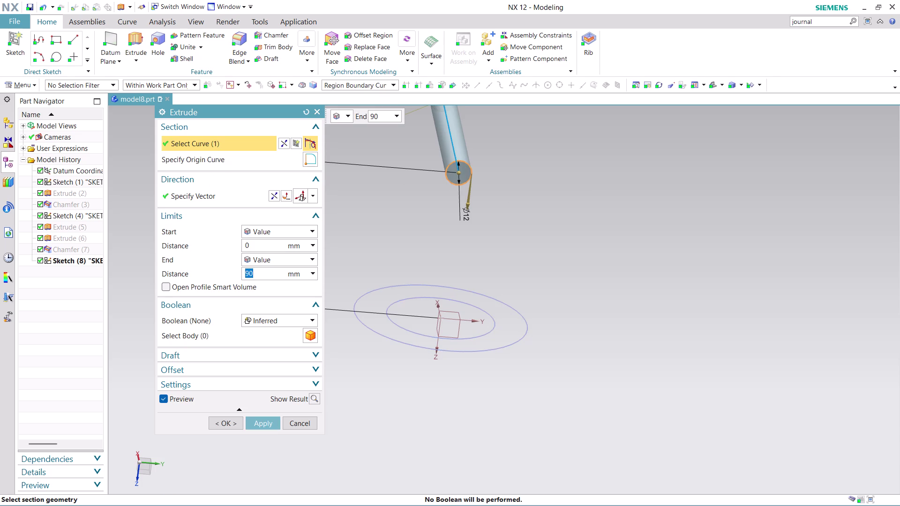
click(313, 255)
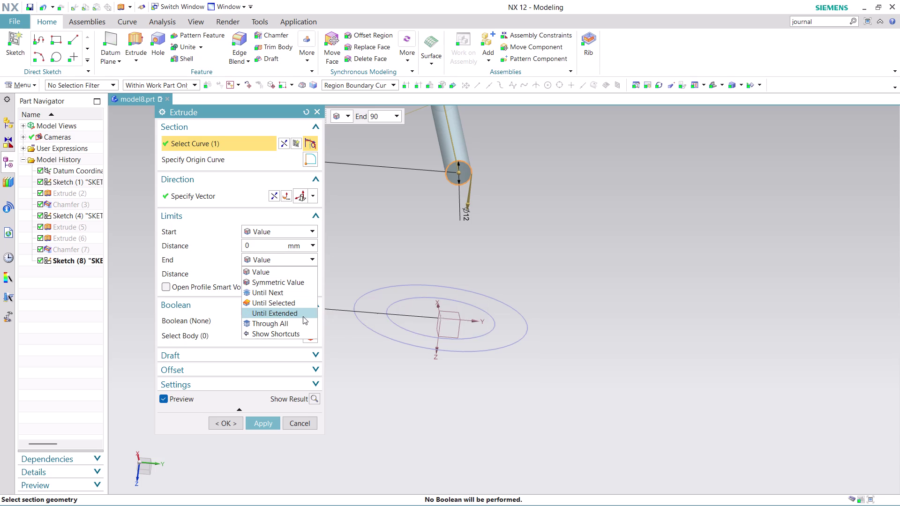
click(295, 277)
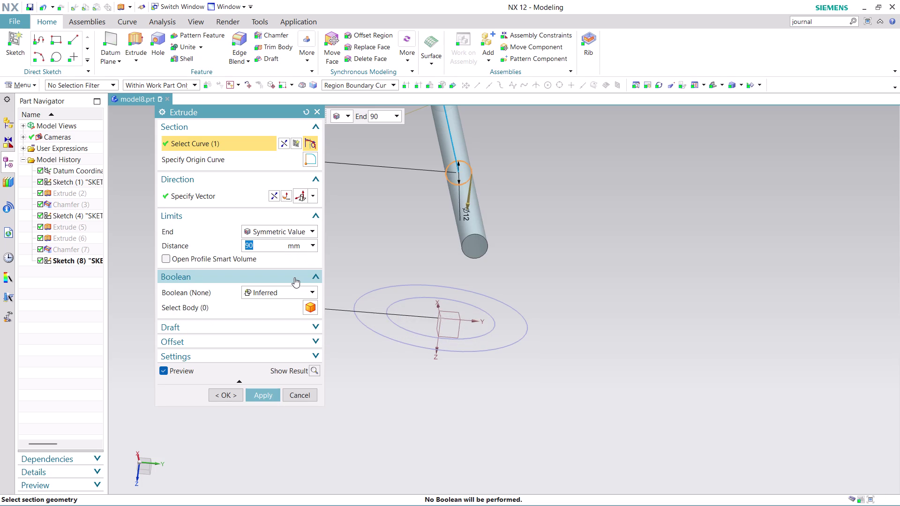
middle_drag(566, 248, 609, 214)
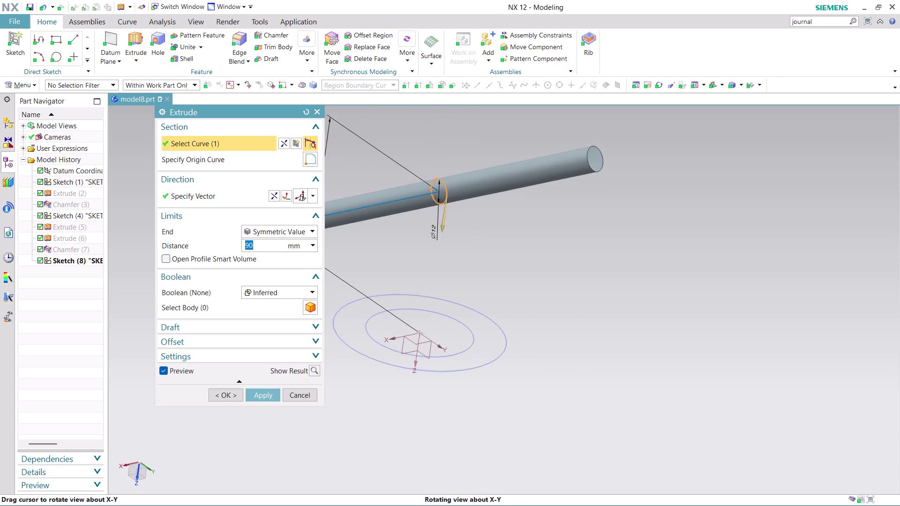
middle_drag(609, 214, 558, 226)
middle_click(558, 226)
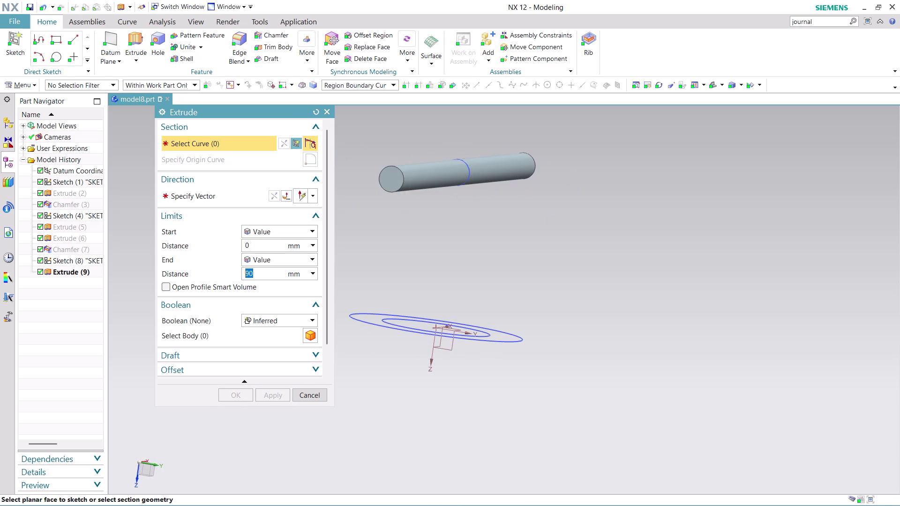
click(259, 336)
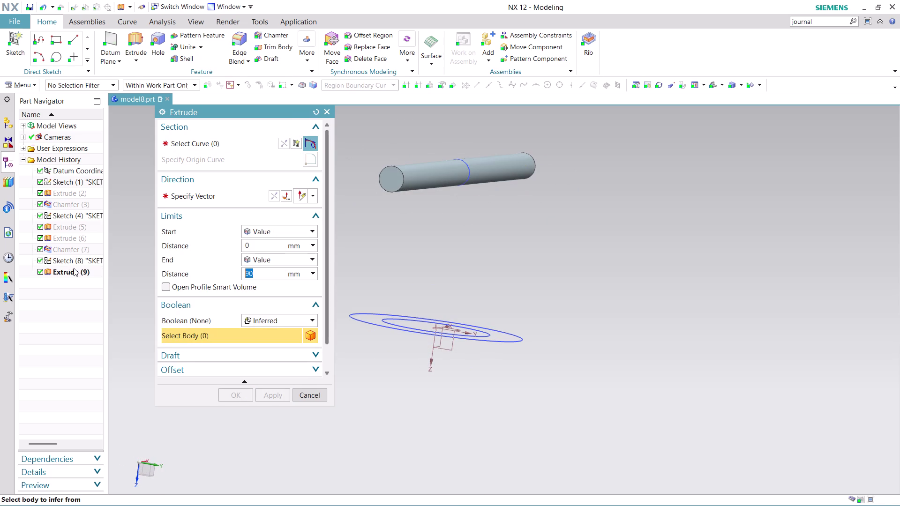
Browse the right-click options of history features in the Part Navigator.
right_click(73, 261)
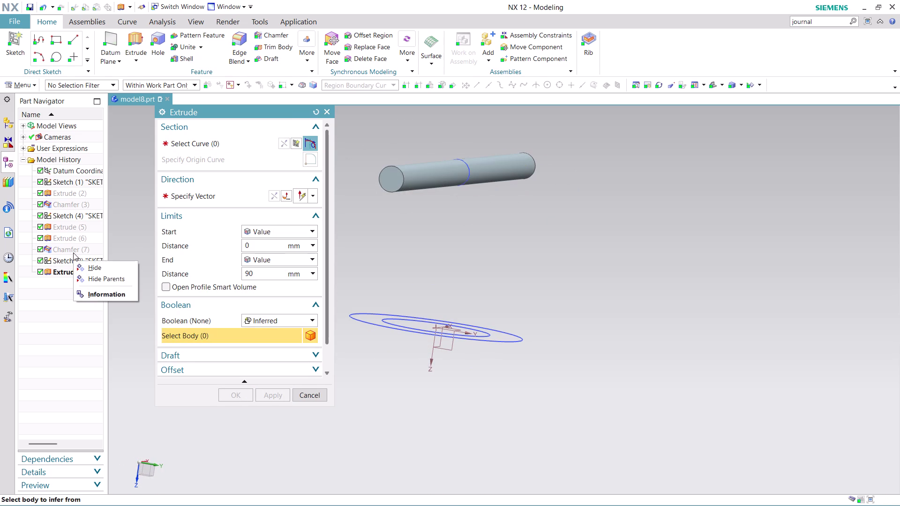
click(80, 215)
right_click(81, 214)
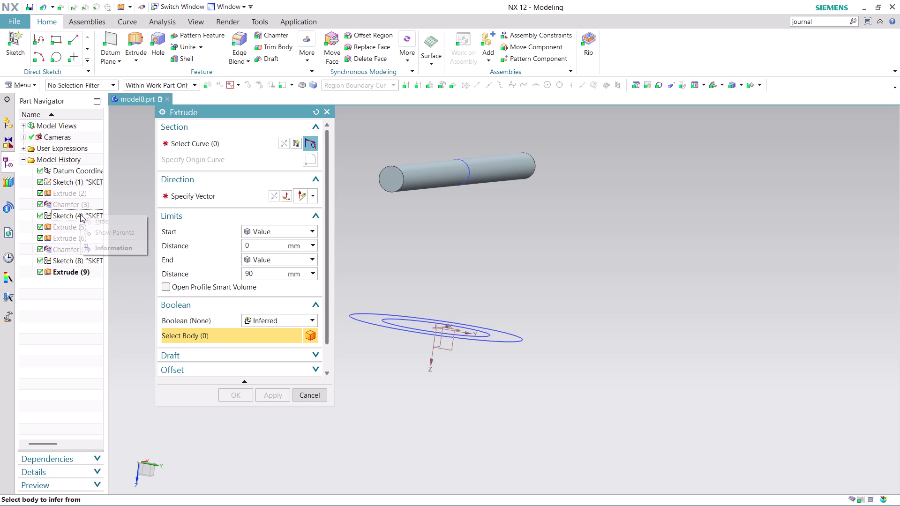
click(138, 294)
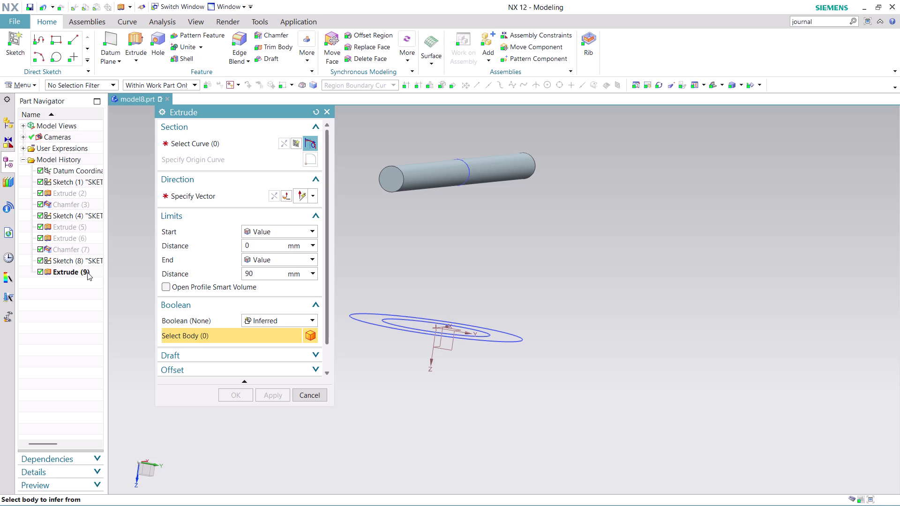
right_click(84, 273)
click(136, 266)
click(65, 270)
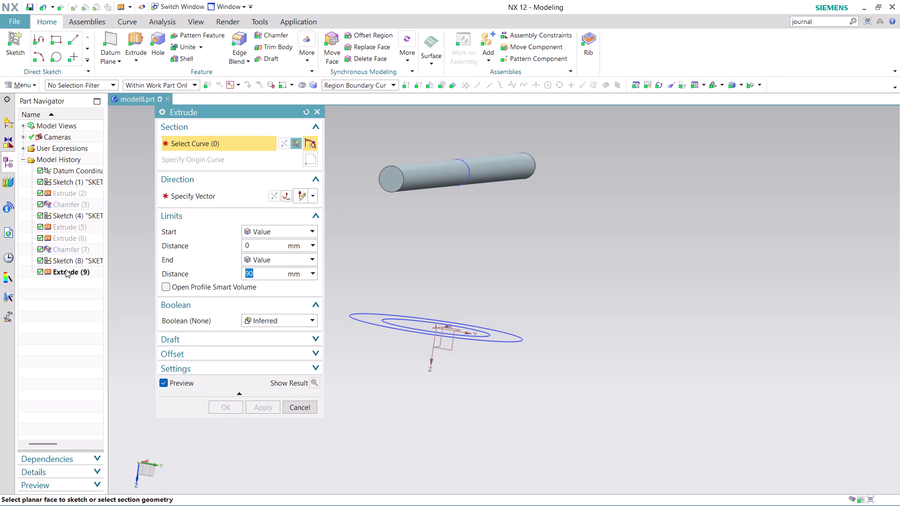
right_click(66, 270)
click(117, 246)
right_click(66, 260)
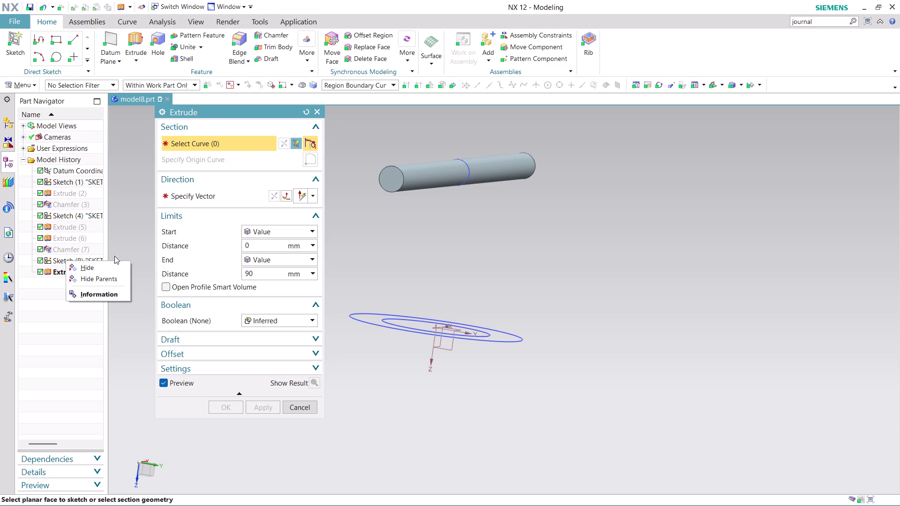
click(121, 248)
Cancel the Extrude dialog, undo Extrude (9), and show the Chamfer (7) shaft body.
click(289, 404)
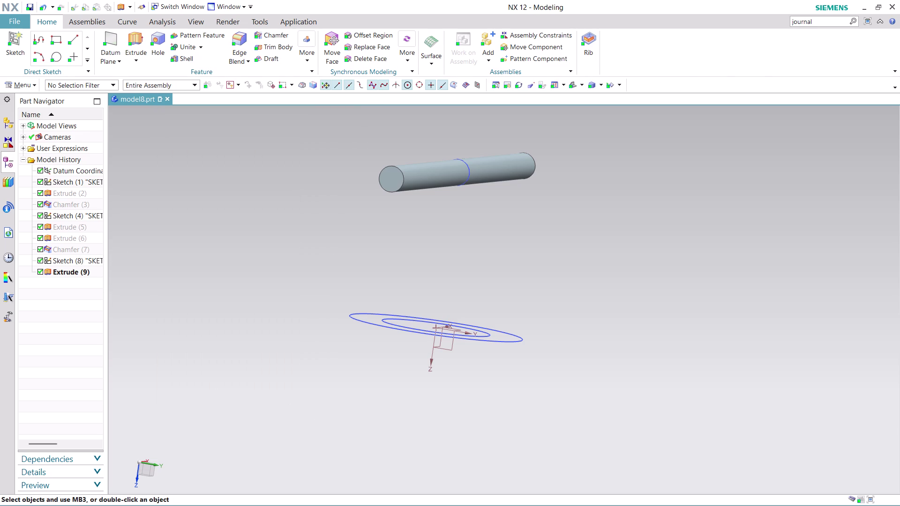
key(ctrl+z)
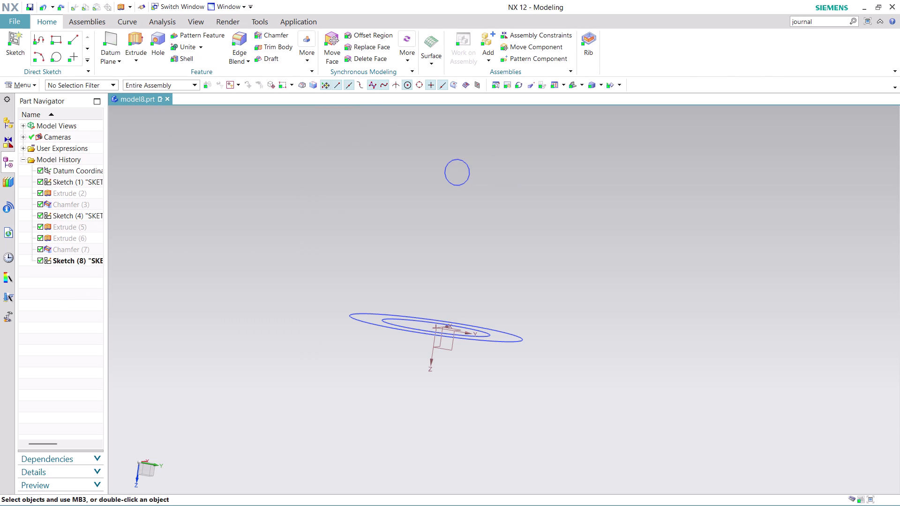
right_click(63, 251)
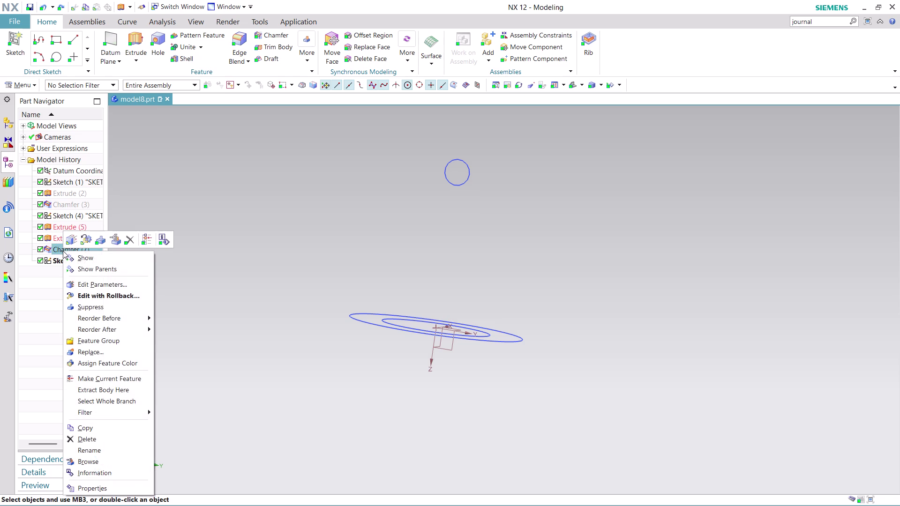
click(91, 260)
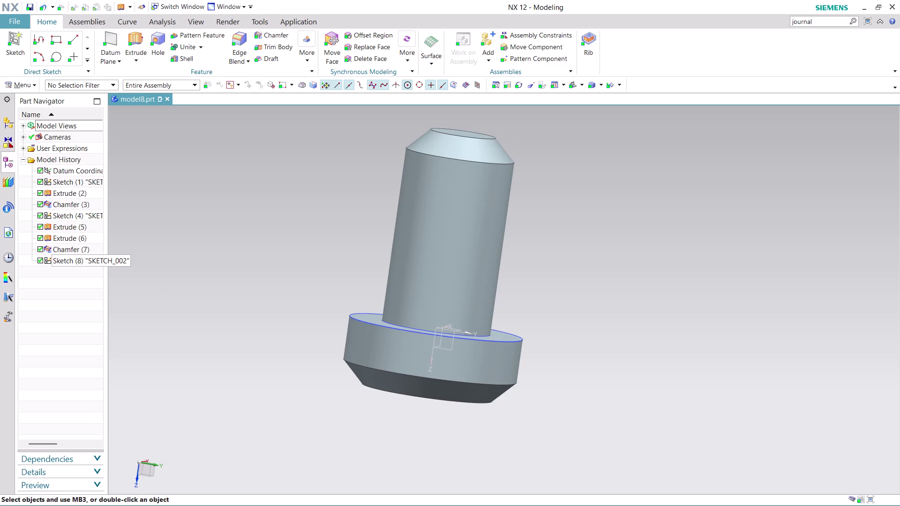
Hide the shaft and extrude the 12 mm circle symmetrically in both directions.
right_click(468, 240)
click(491, 268)
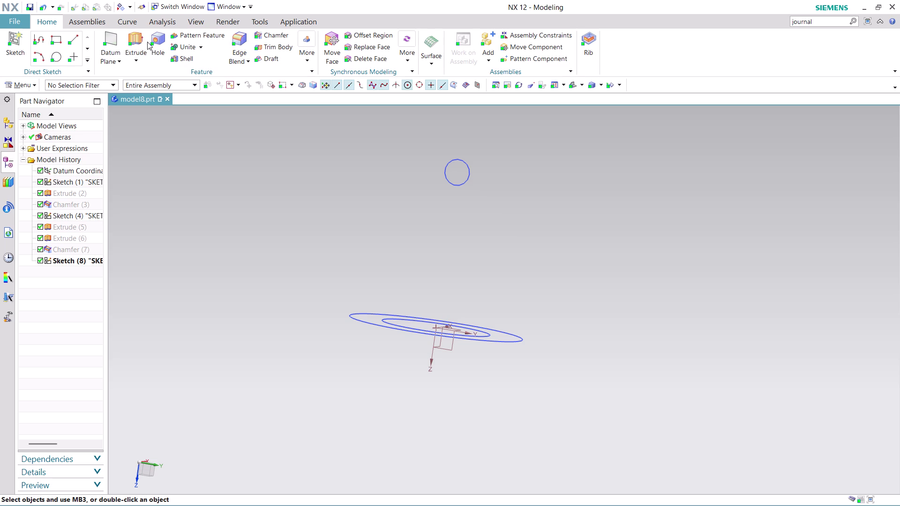
click(130, 35)
click(459, 172)
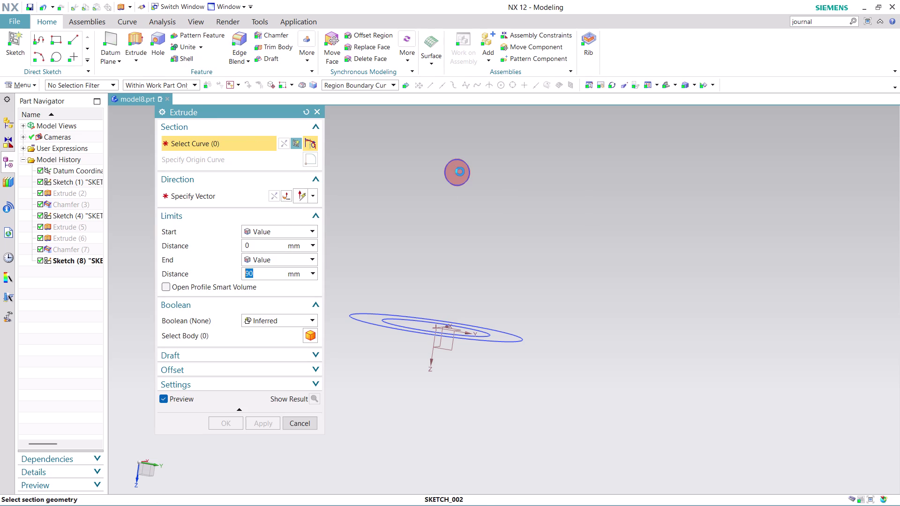
click(302, 256)
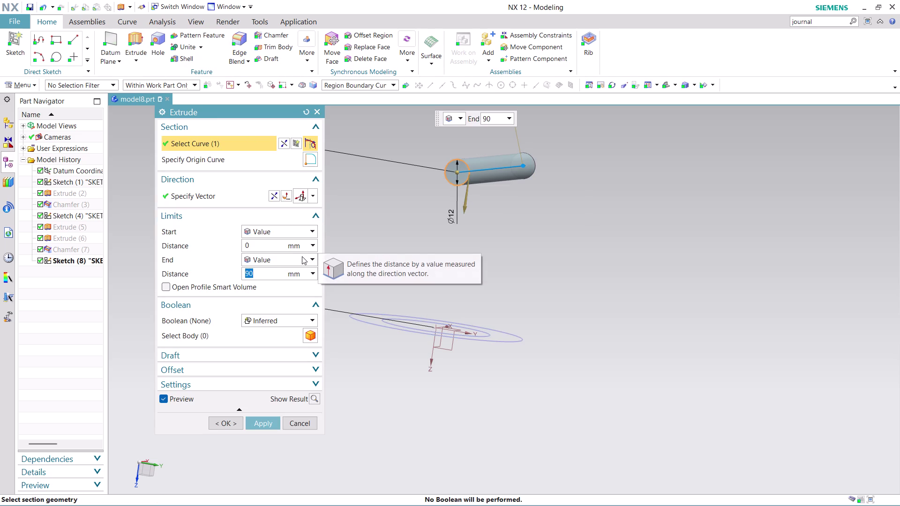
click(293, 282)
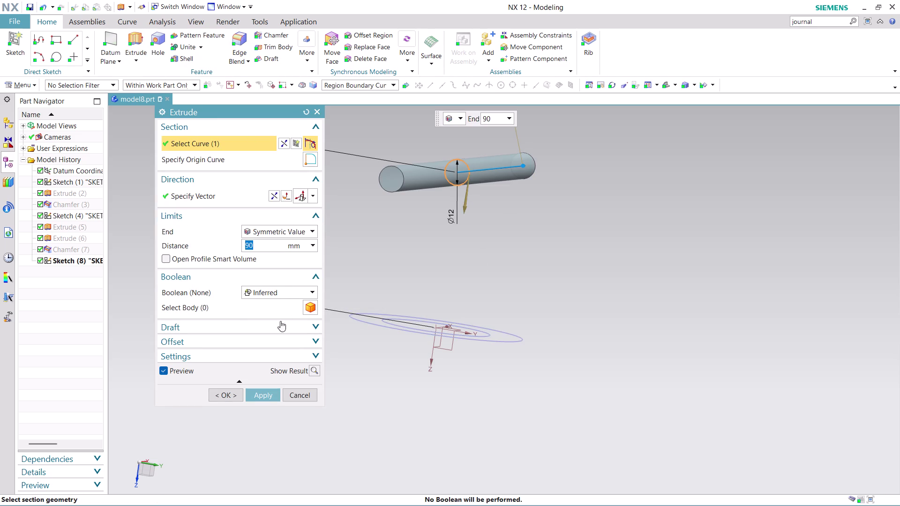
Subtract the extrusion from the re-shown shaft body to cut the cross hole.
click(262, 309)
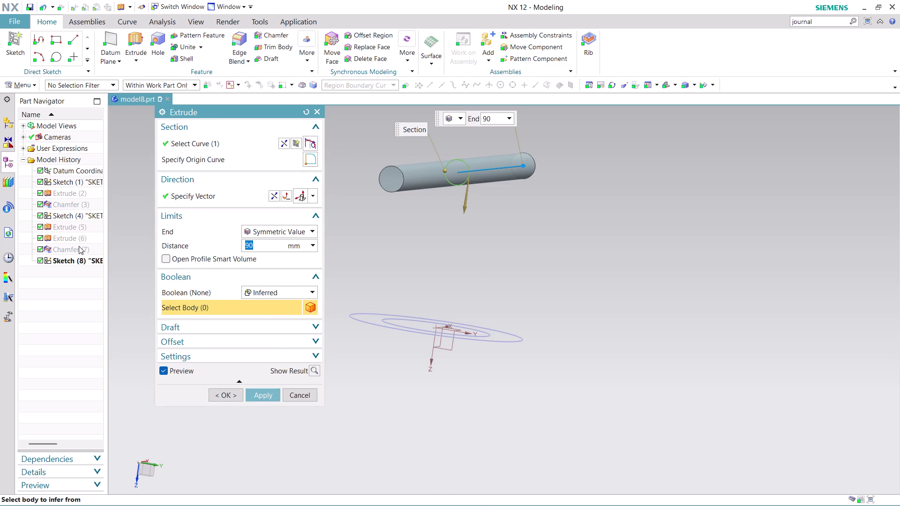
right_click(67, 226)
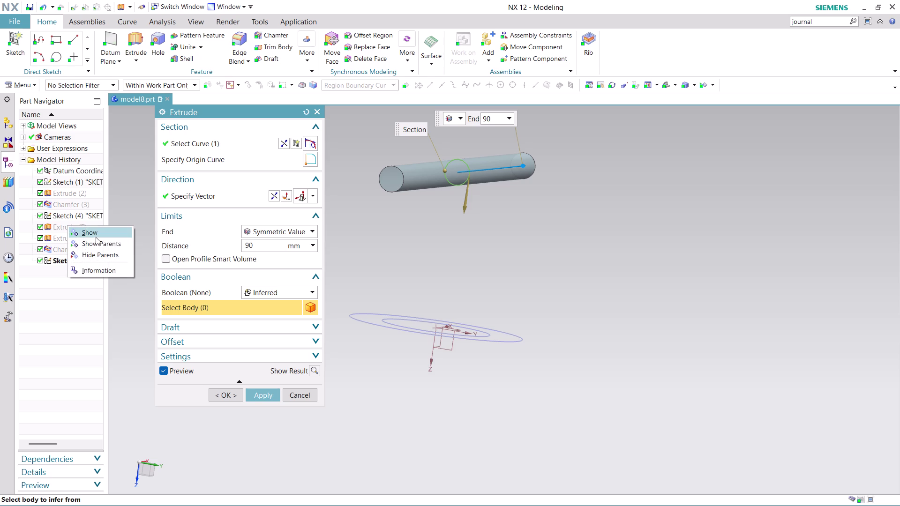
click(97, 238)
click(455, 253)
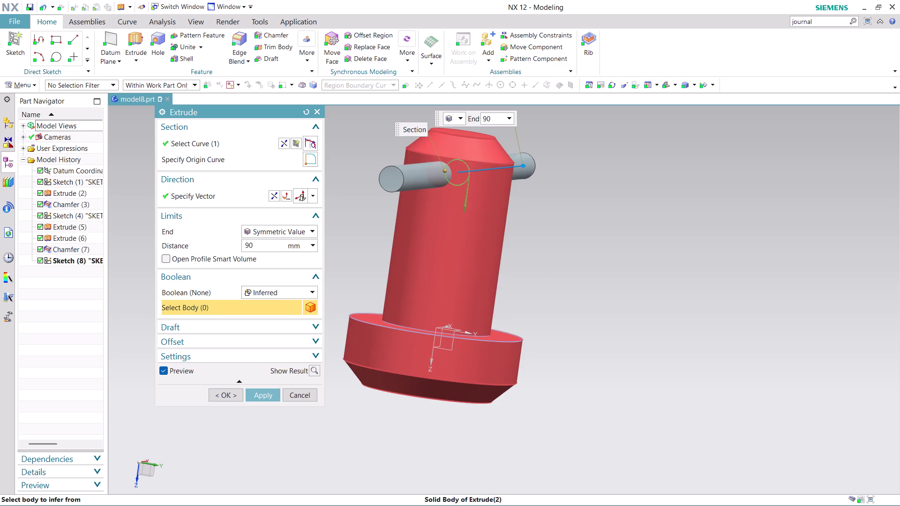
click(311, 290)
click(292, 327)
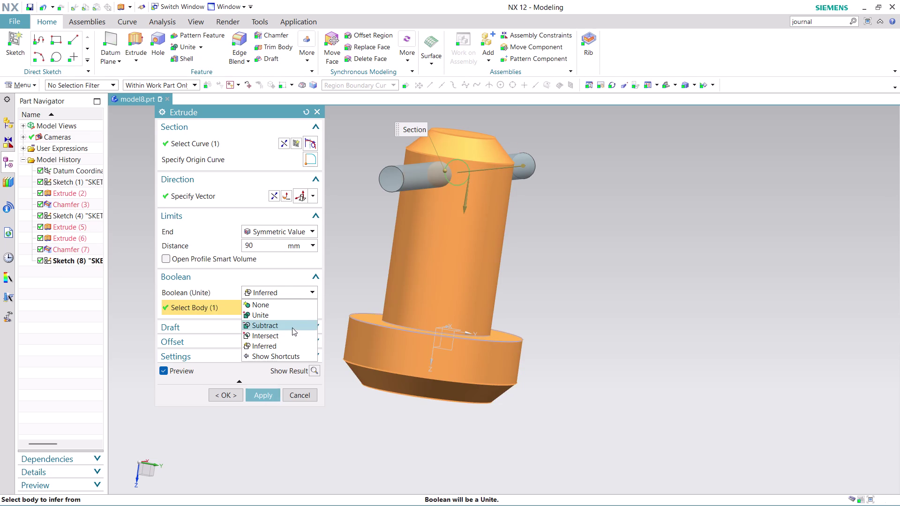
click(270, 395)
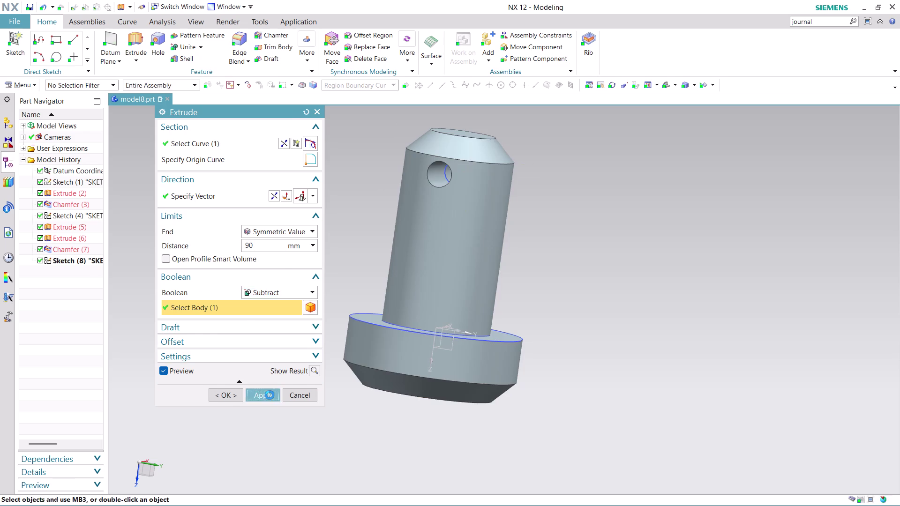
middle_drag(541, 295, 563, 280)
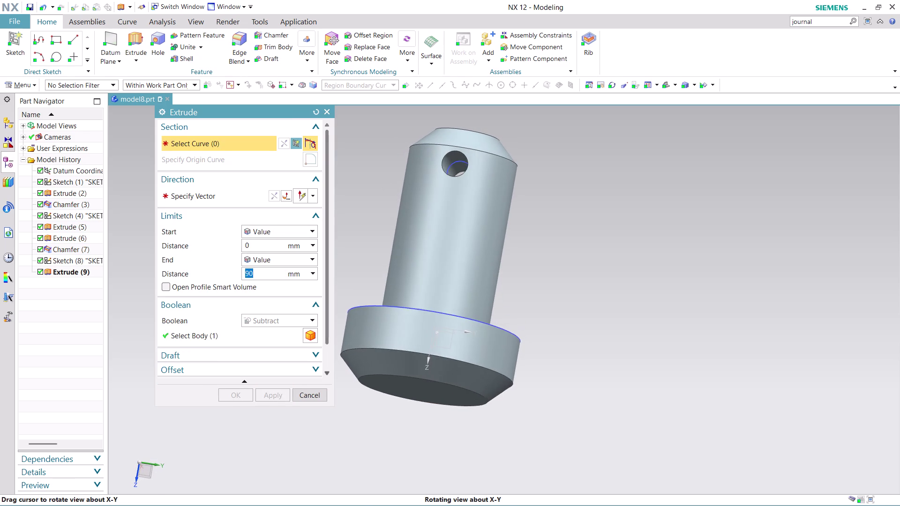
middle_drag(562, 280, 563, 285)
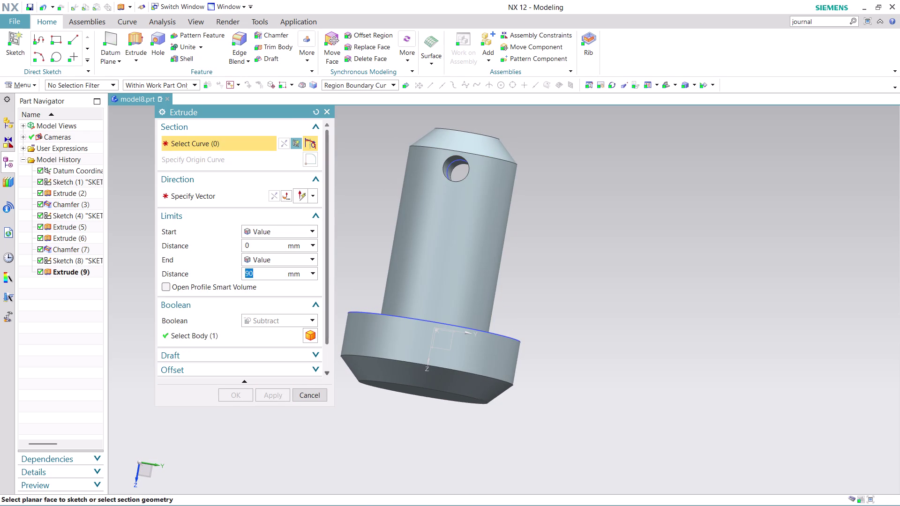
click(307, 399)
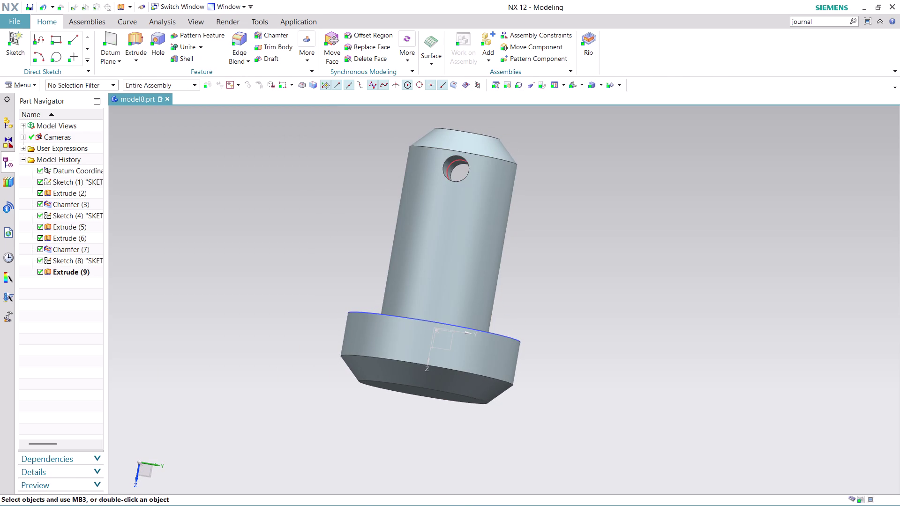
right_click(452, 166)
Hide Sketch (8) and chamfer the cross-hole edge at 2 mm distance and 45°.
click(475, 186)
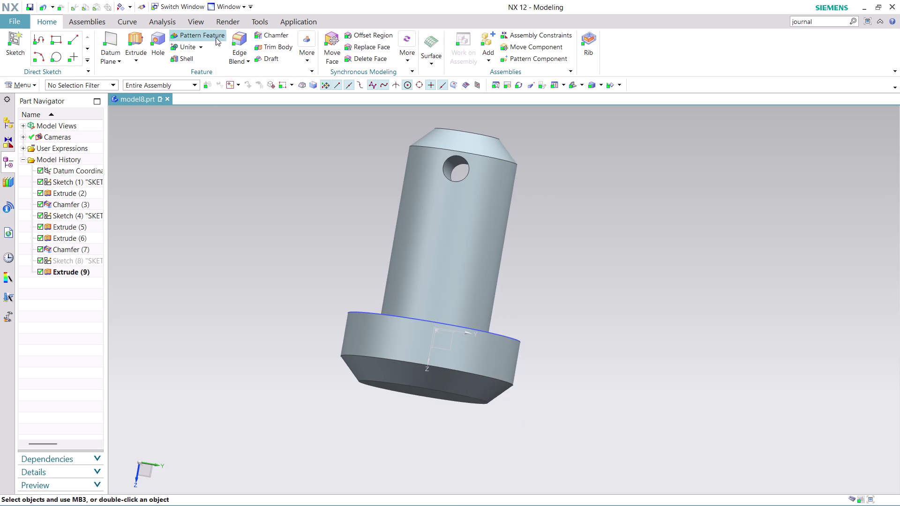
click(284, 34)
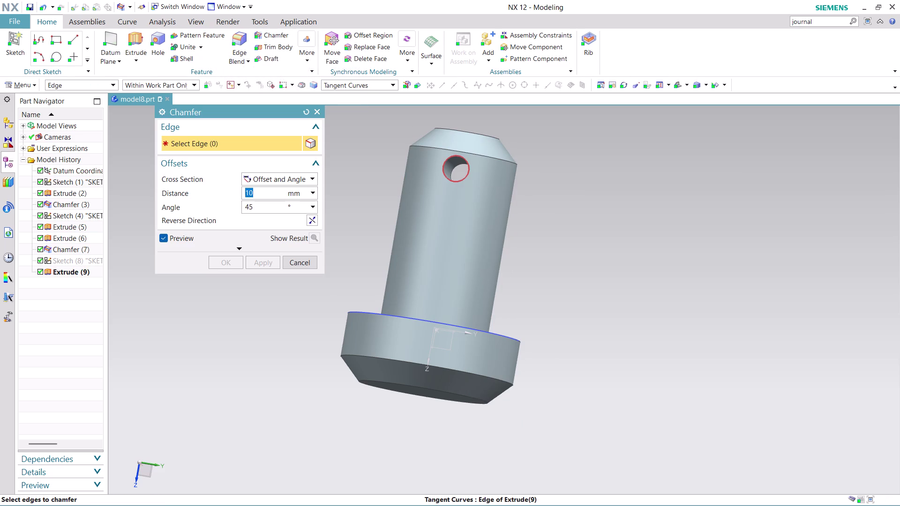
click(460, 178)
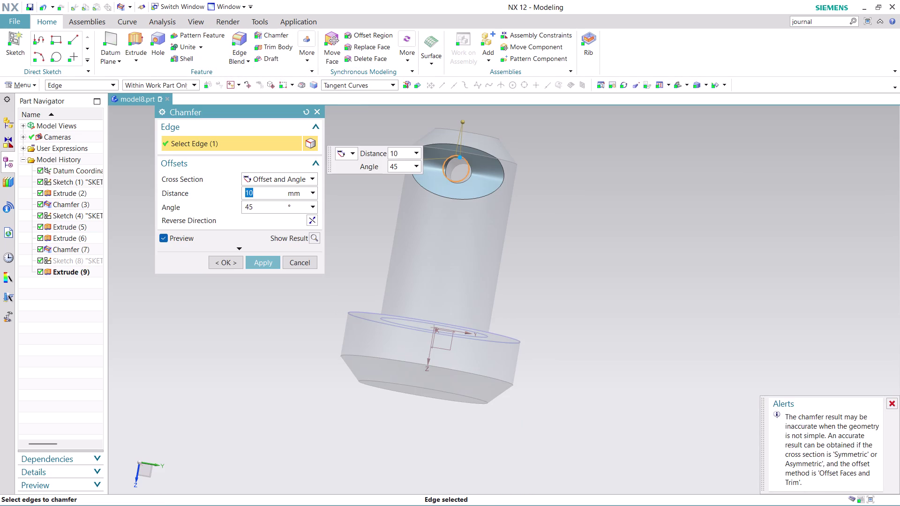
key(2)
click(264, 260)
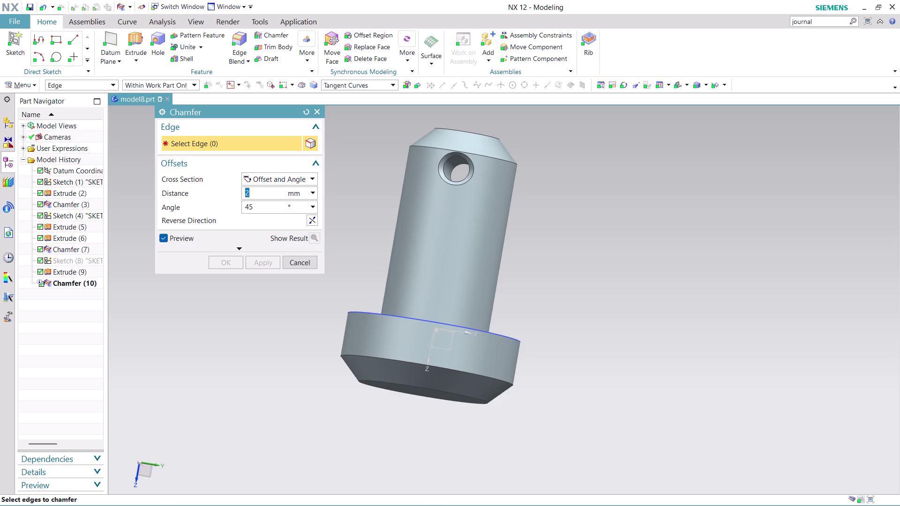
click(312, 264)
Orbit the shaft to inspect the chamfered cross hole and flange side.
middle_drag(611, 236, 563, 229)
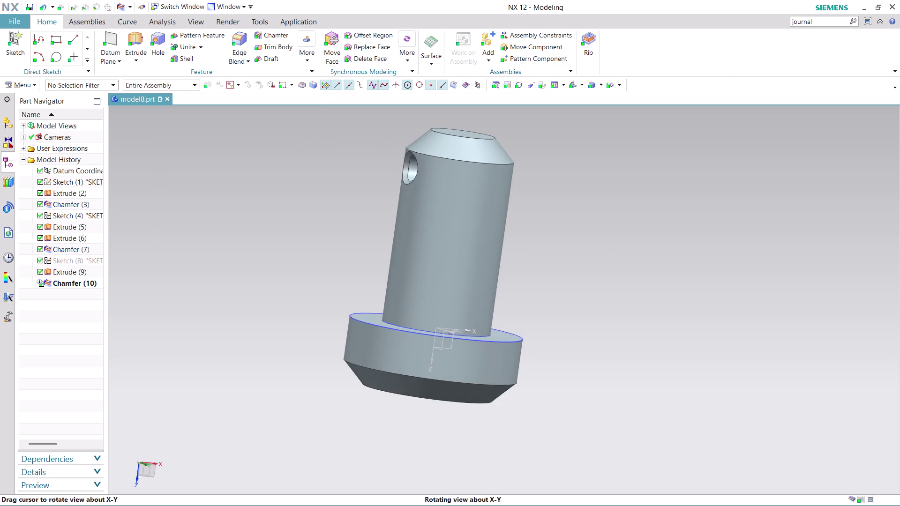
middle_drag(563, 230, 632, 234)
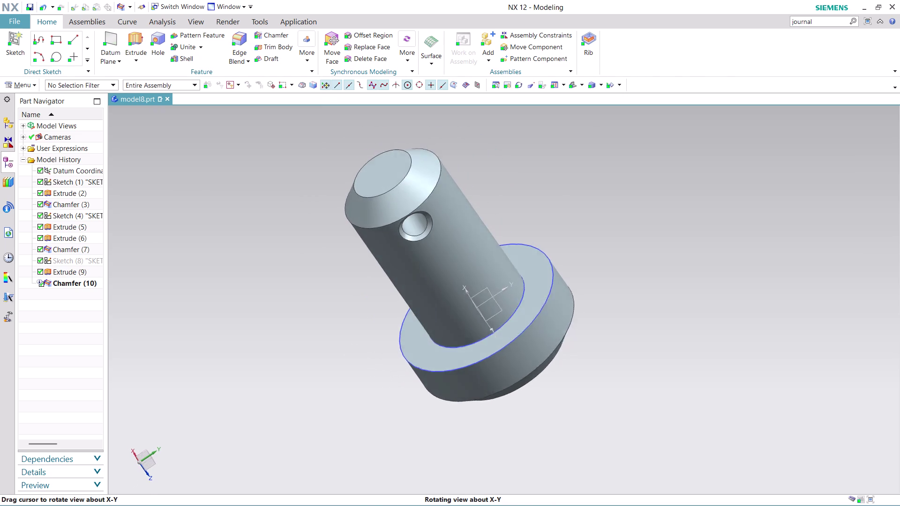
middle_drag(632, 233, 534, 324)
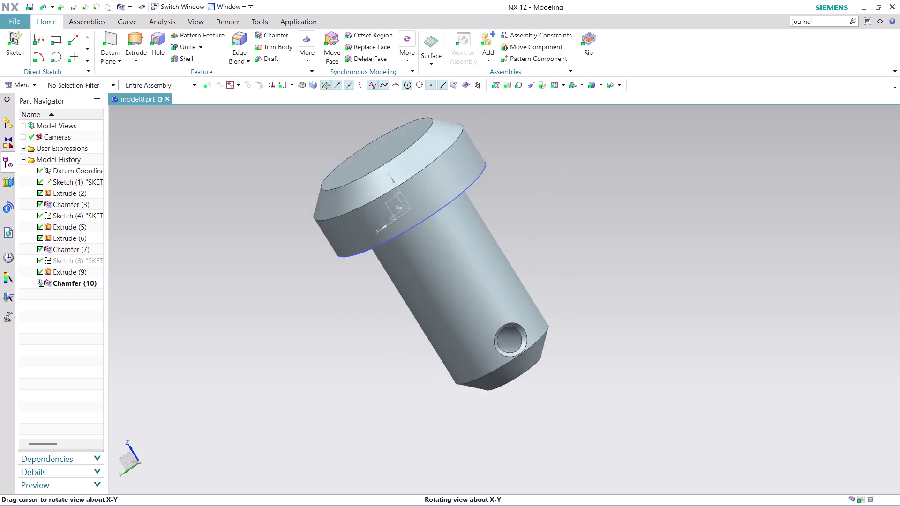
middle_drag(534, 324, 535, 298)
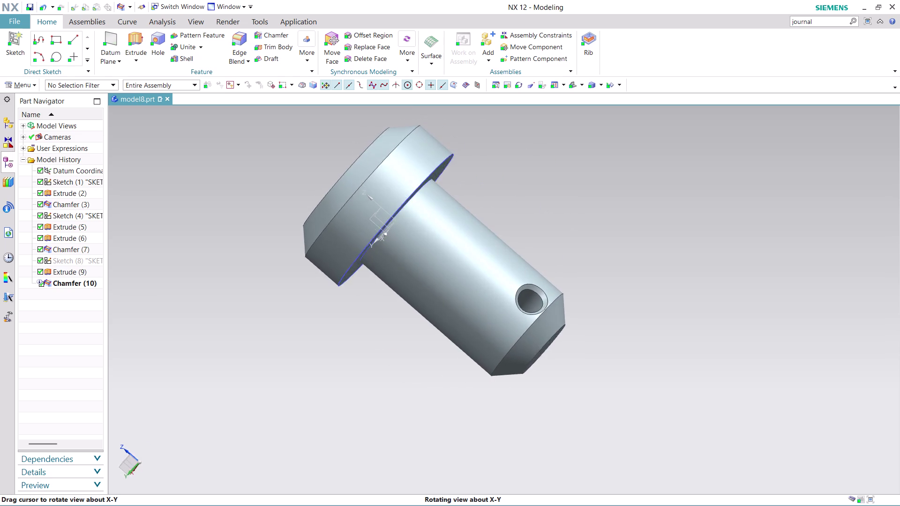
middle_drag(535, 298, 454, 280)
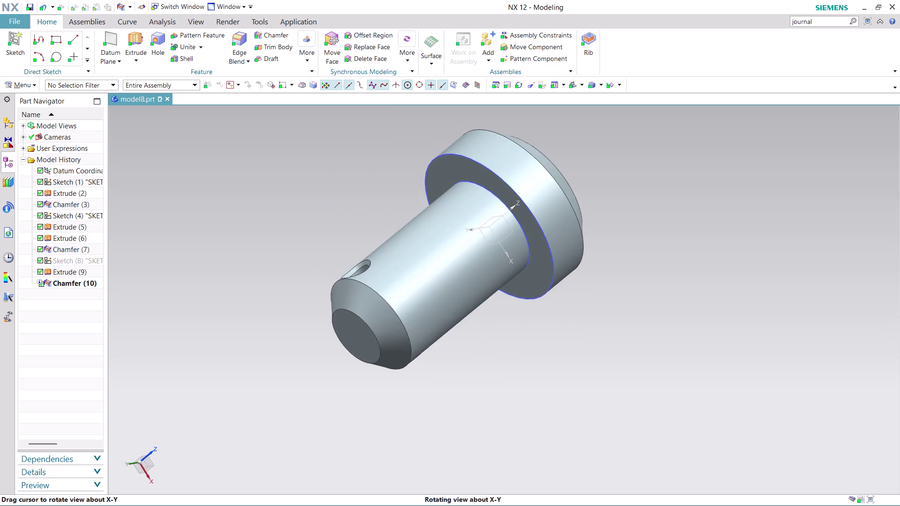
middle_drag(454, 280, 472, 297)
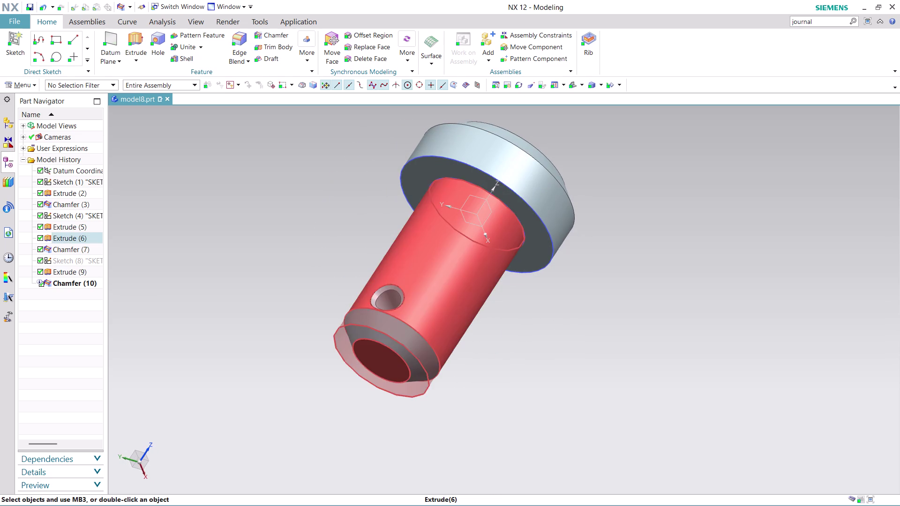
right_click(66, 284)
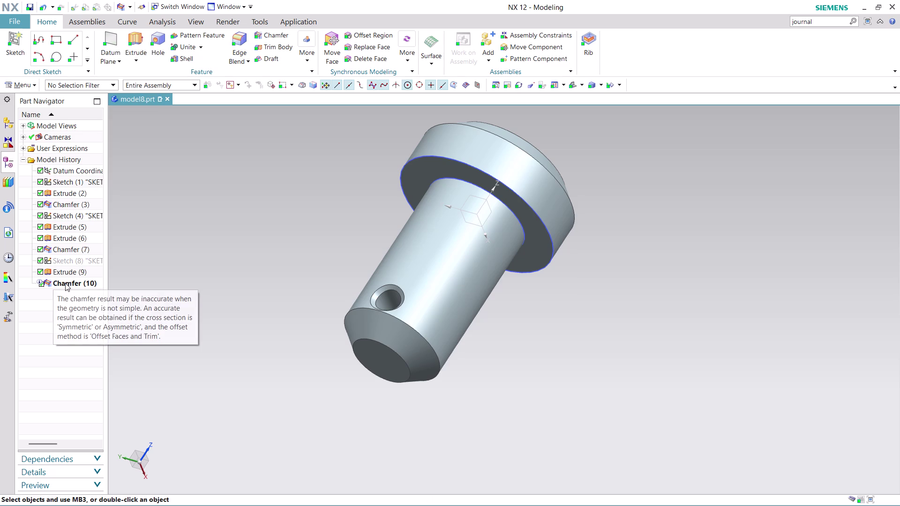
Edit Chamfer (10) so its distance is 1 mm instead of 2 mm.
click(115, 85)
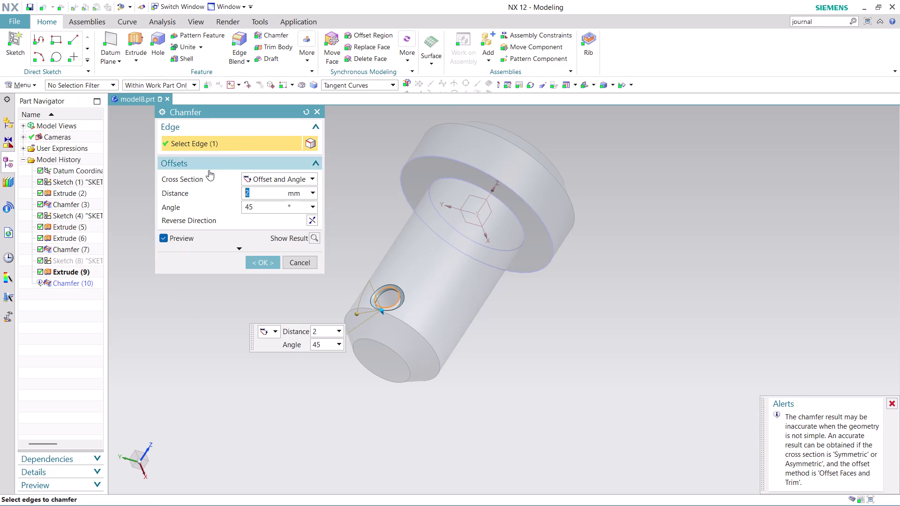
key(1)
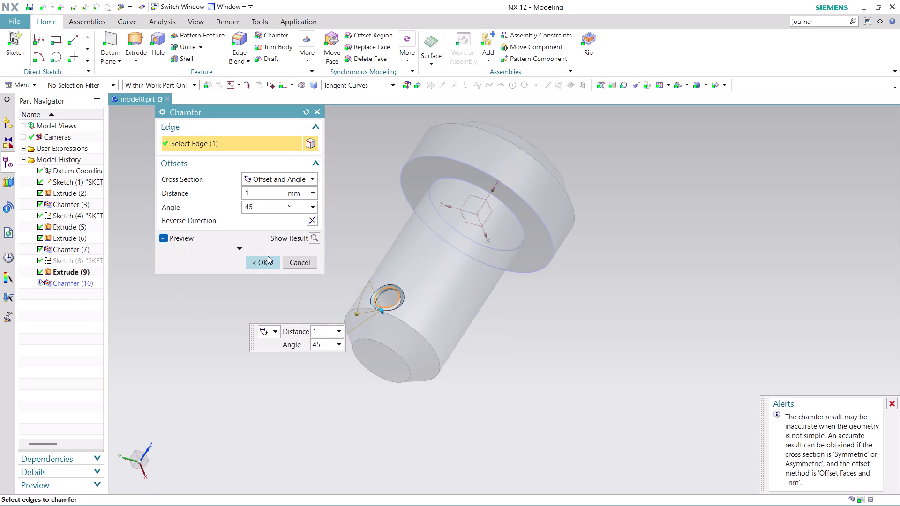
click(267, 260)
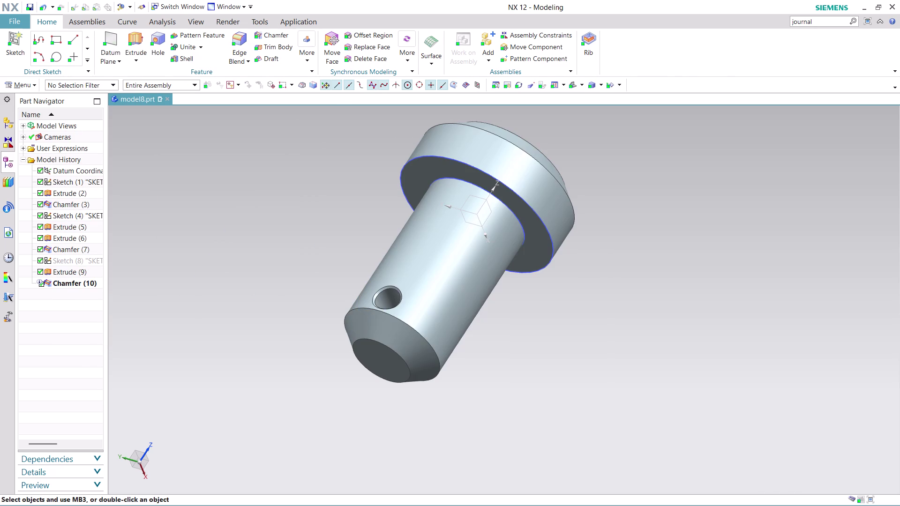
click(819, 20)
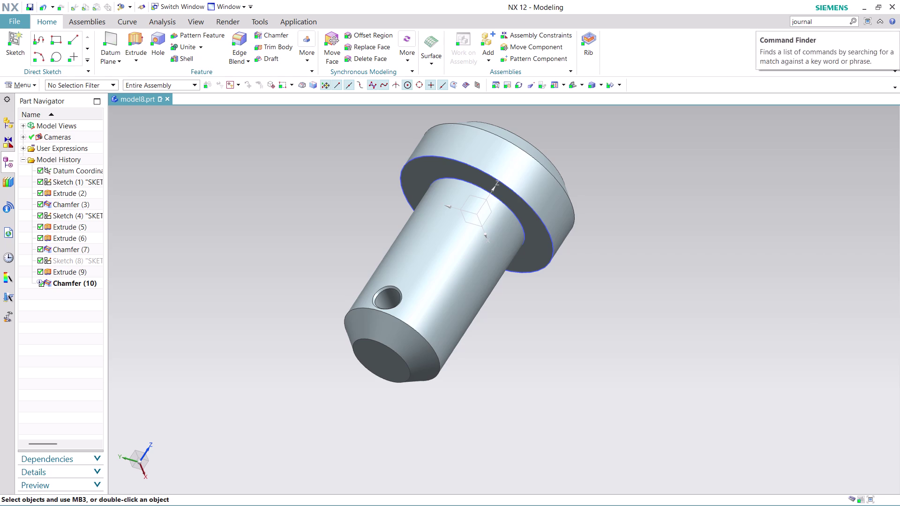
Find 'journal' in the Command Finder and choose Stop Journal Recording.
key(Return)
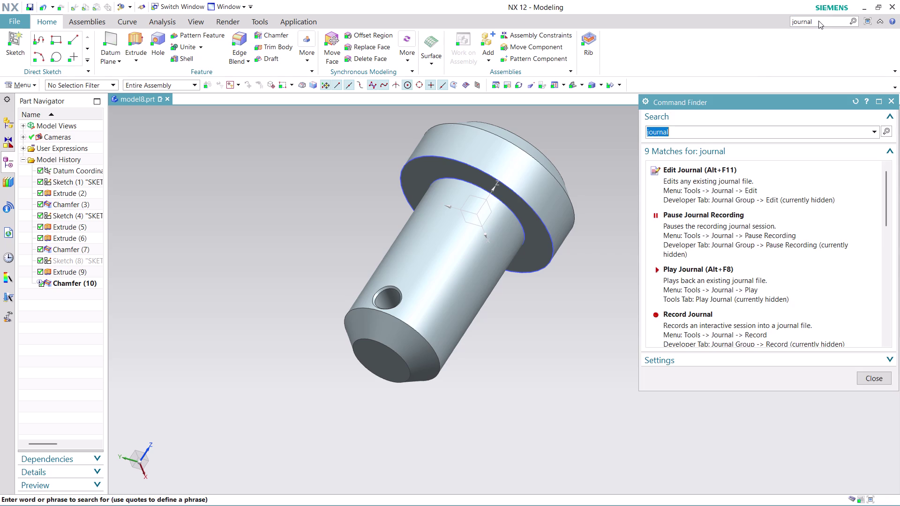
scroll(down, 3)
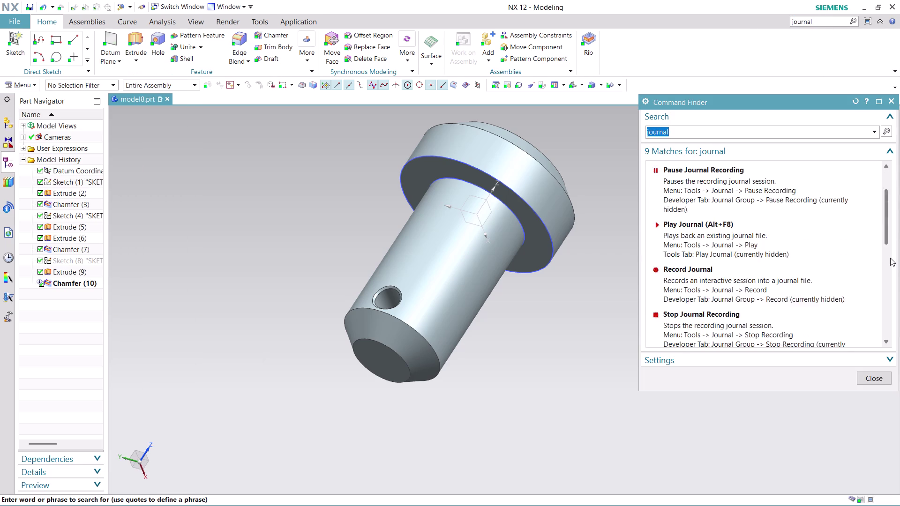
scroll(down, 3)
click(732, 276)
click(732, 275)
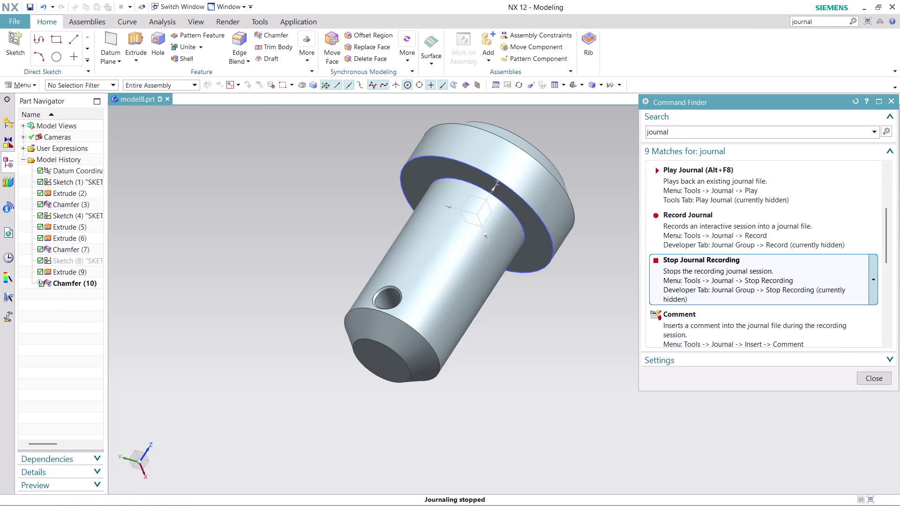
click(732, 276)
click(878, 377)
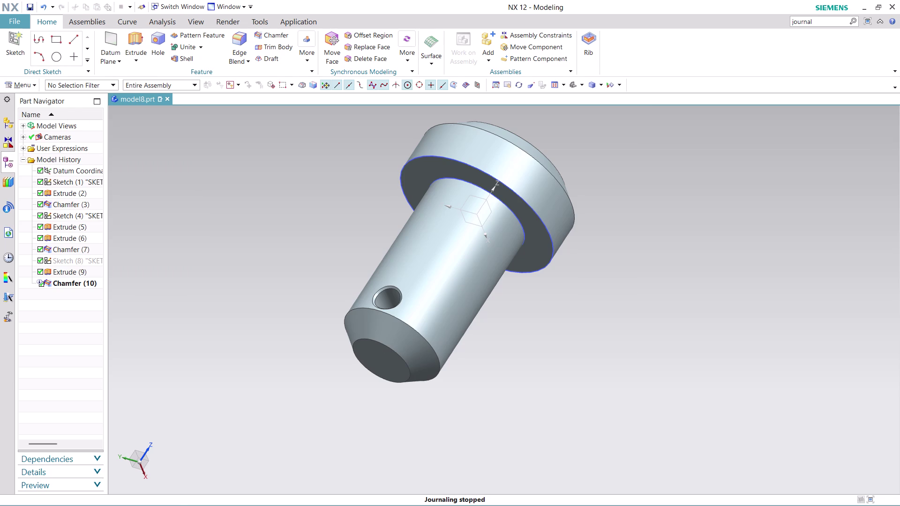
key(ctrl+s)
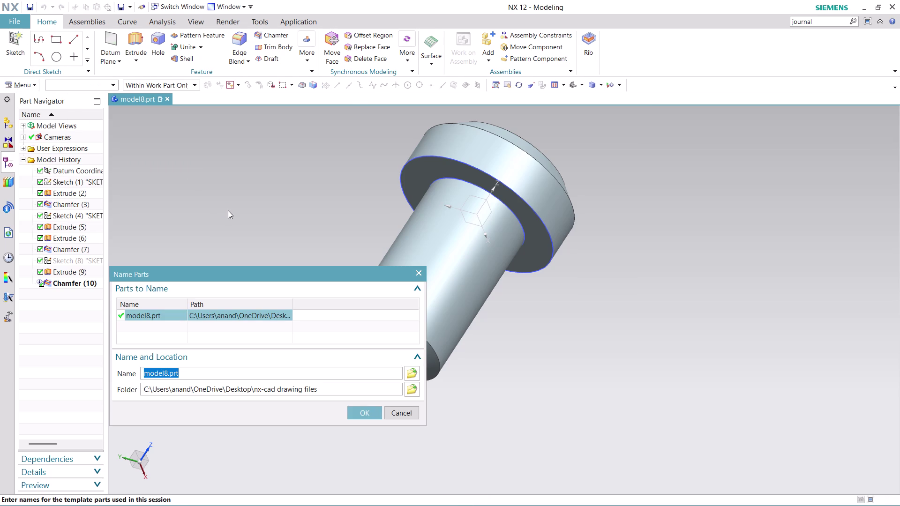
Name the part 'ASSEMBLY PART 5' in Name Parts and confirm the save.
click(415, 375)
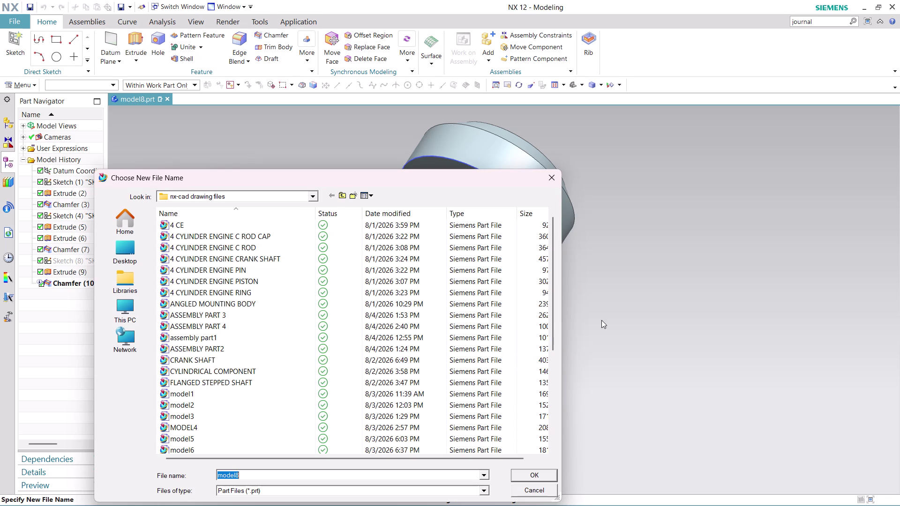
text(ASS)
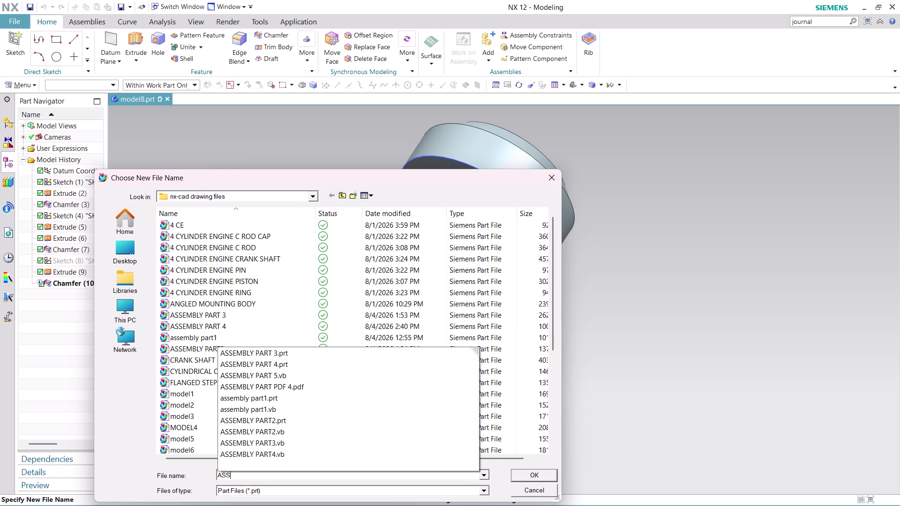
text(EMBLY)
key(space)
text(PAR)
text(T)
key(space)
text(5)
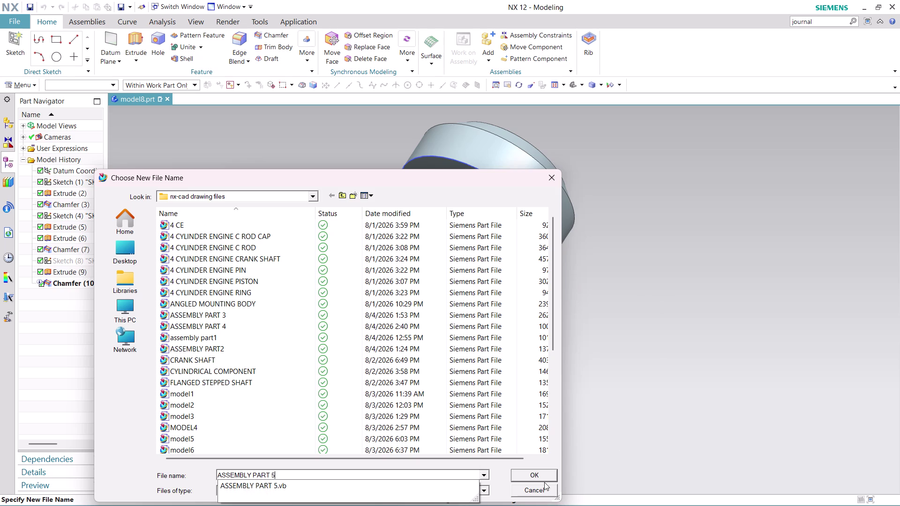
click(536, 475)
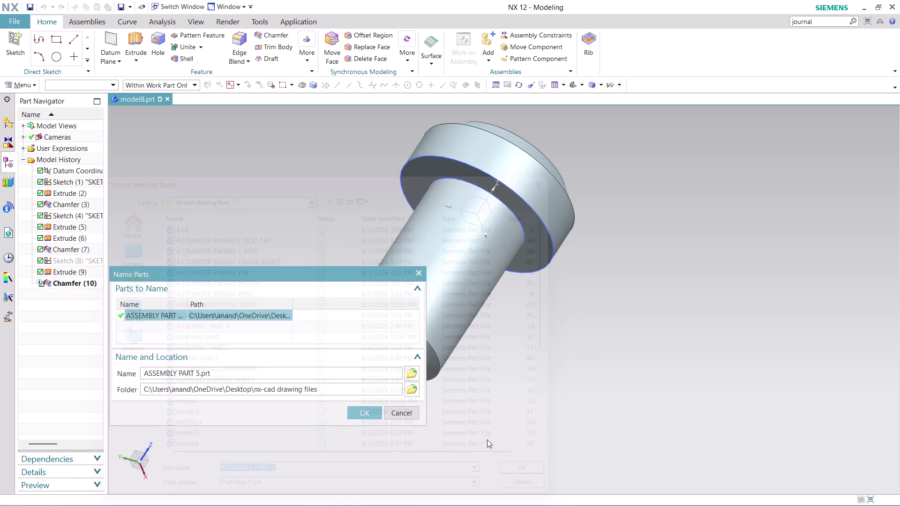
click(363, 413)
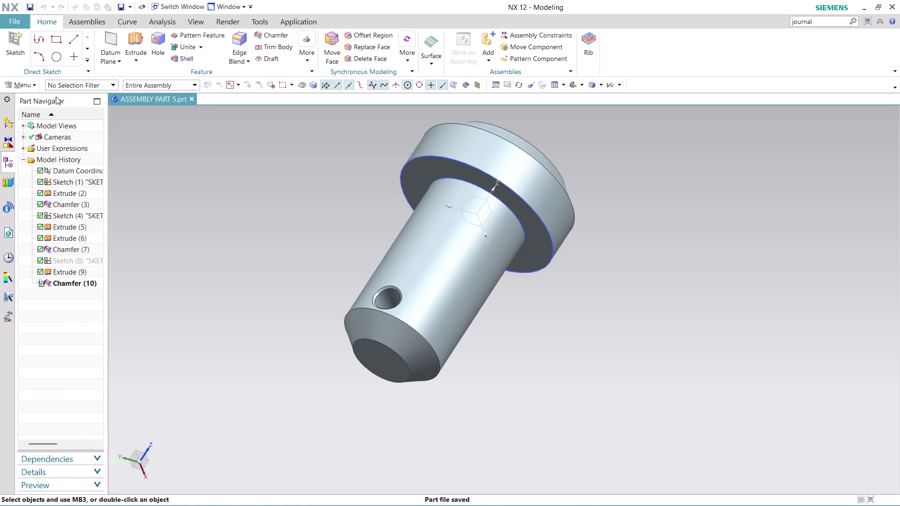
click(11, 21)
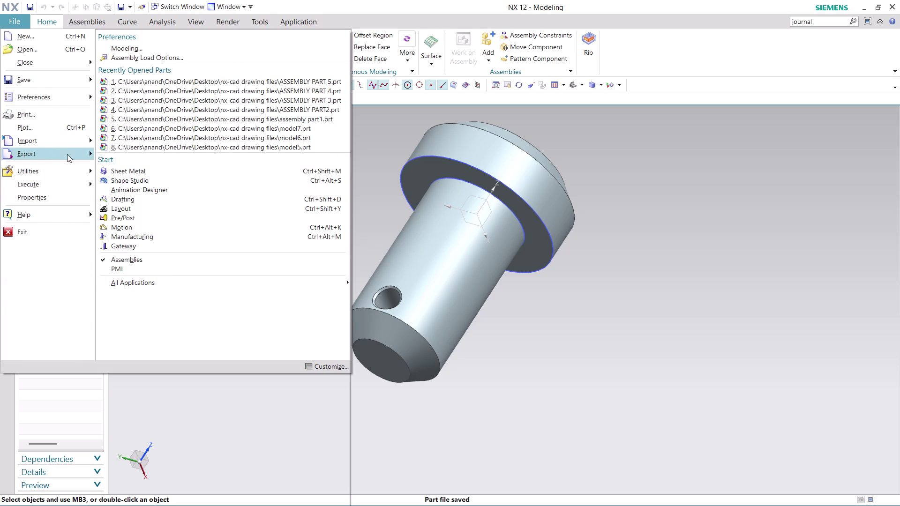
Export ASSEMBLY PART 5 to PDF with Current Display as the source.
click(137, 144)
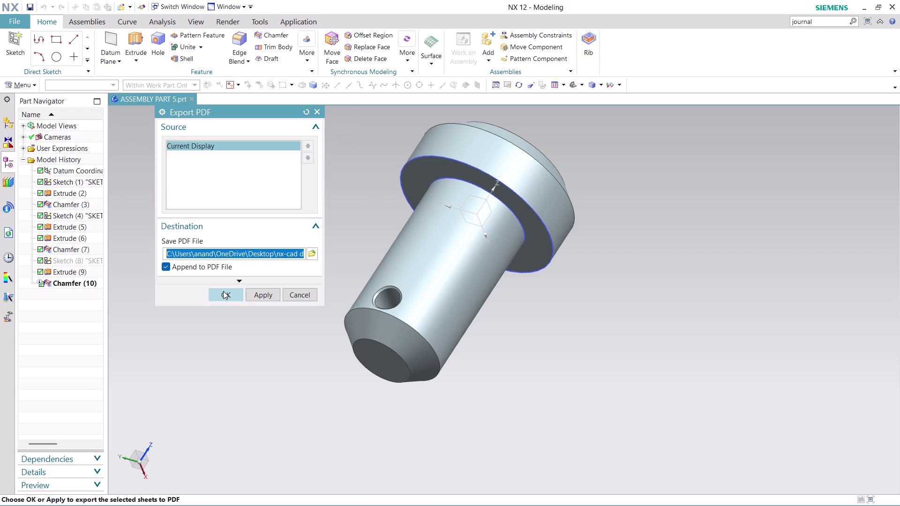
click(225, 294)
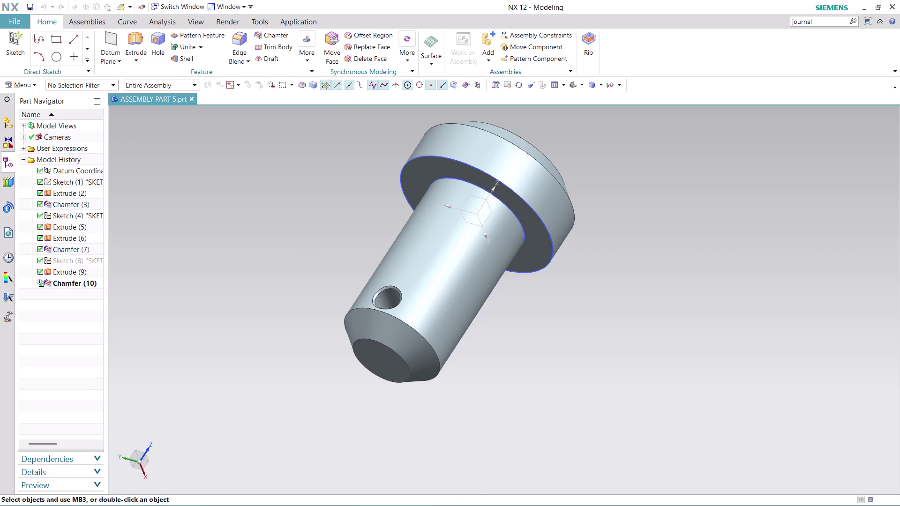